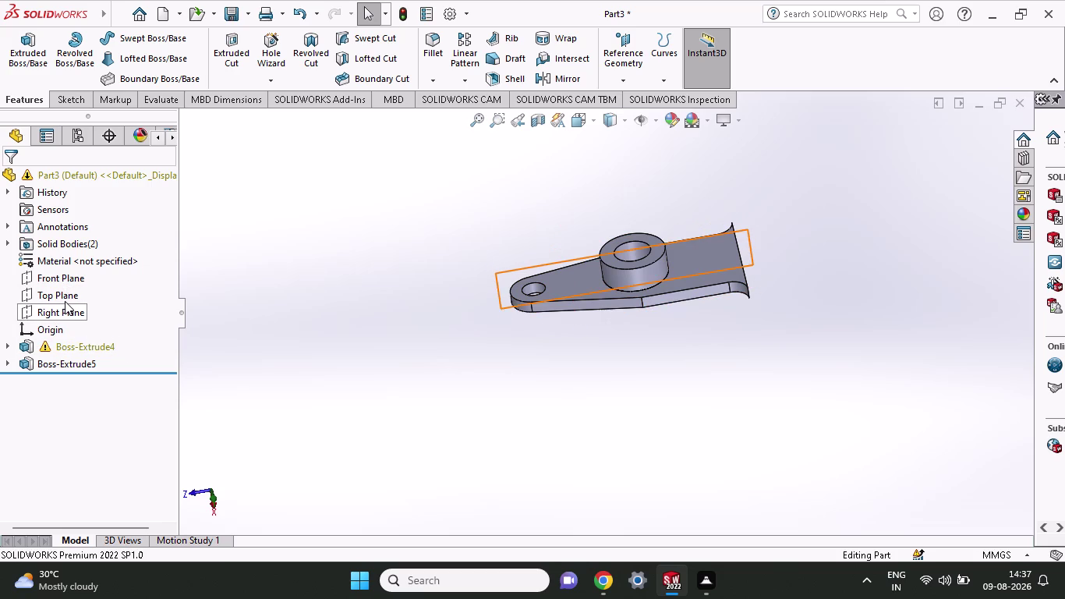
Orbit the bracket toward an edge-on view, then view the Top Plane face-on.
middle_drag(587, 383, 585, 372)
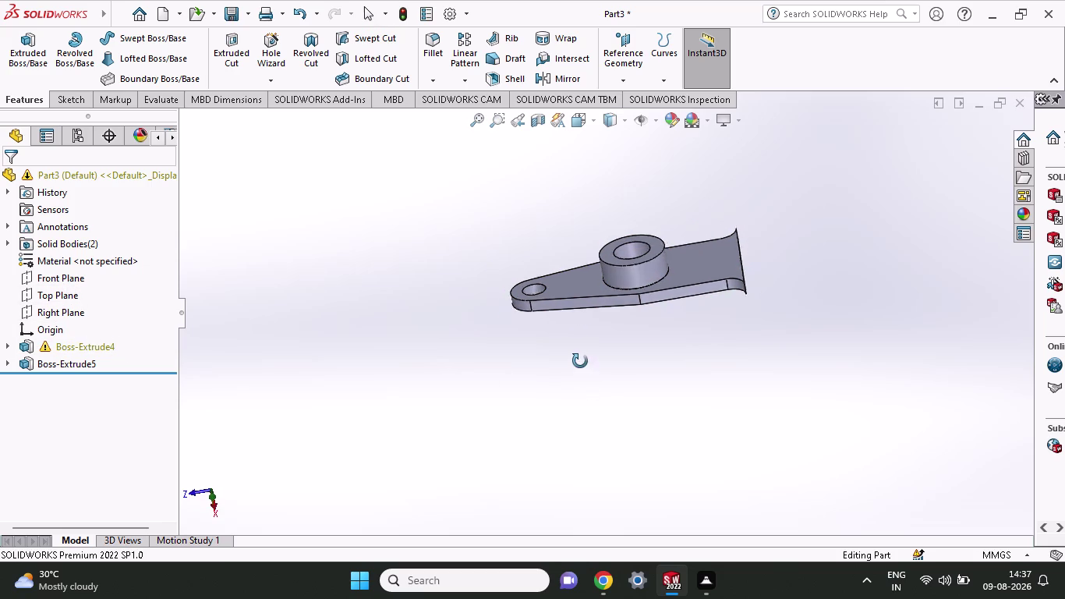
middle_drag(584, 372, 581, 315)
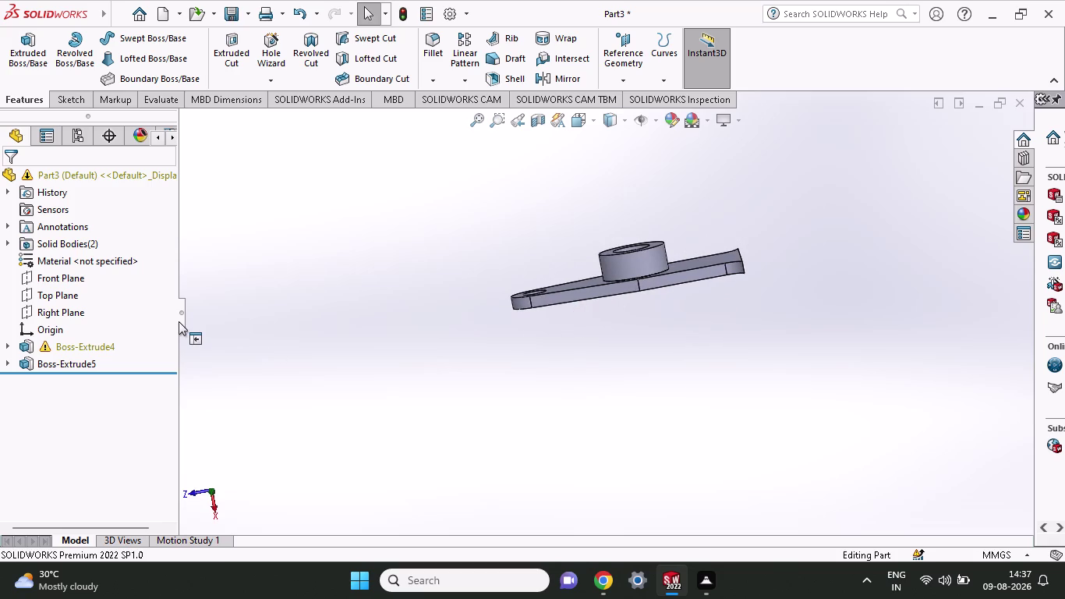
click(63, 293)
click(82, 266)
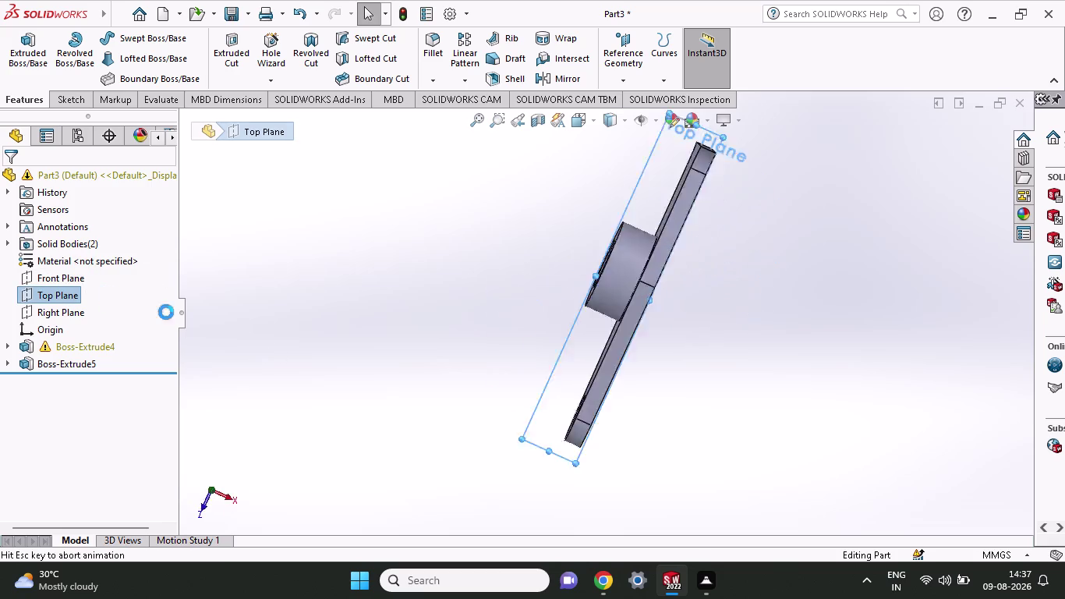
scroll(up, 3)
scroll(down, 3)
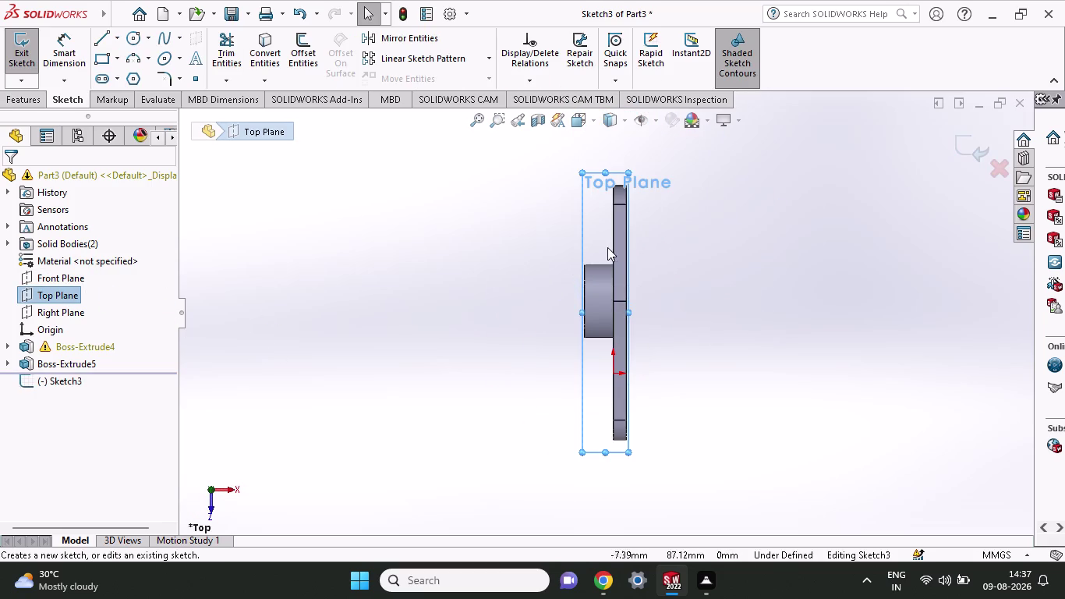
scroll(down, 3)
scroll(up, 3)
scroll(down, 3)
scroll(down, 3)
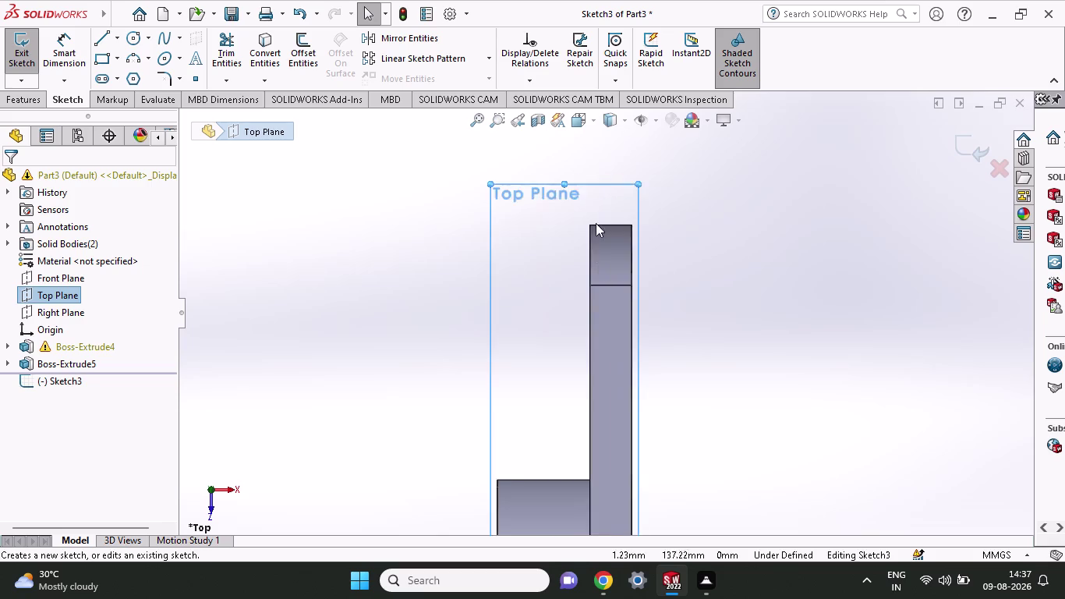
scroll(up, 3)
scroll(up, 3)
scroll(down, 3)
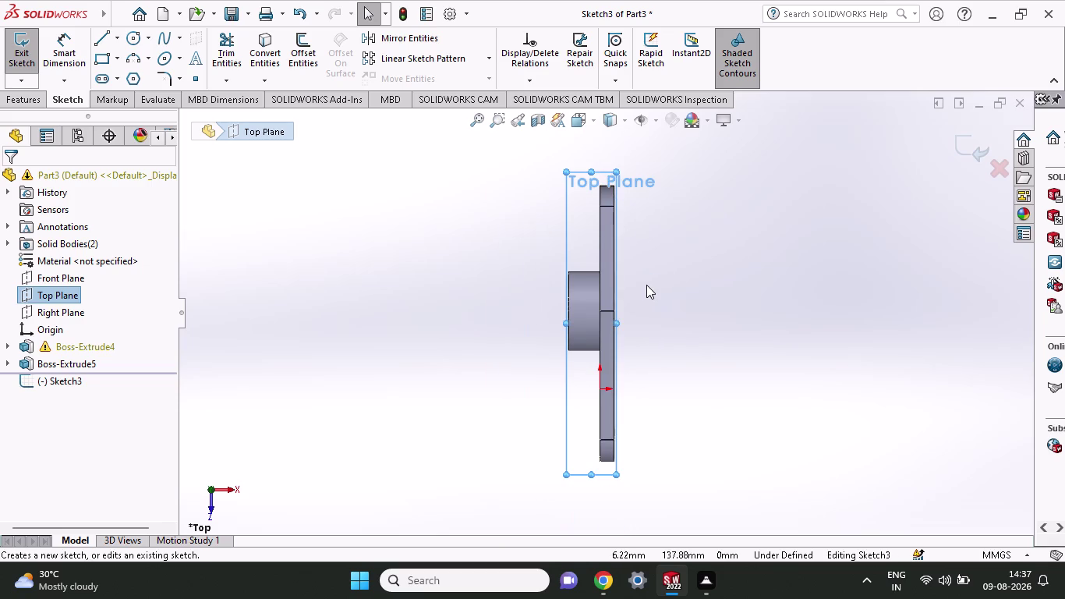
middle_click(543, 256)
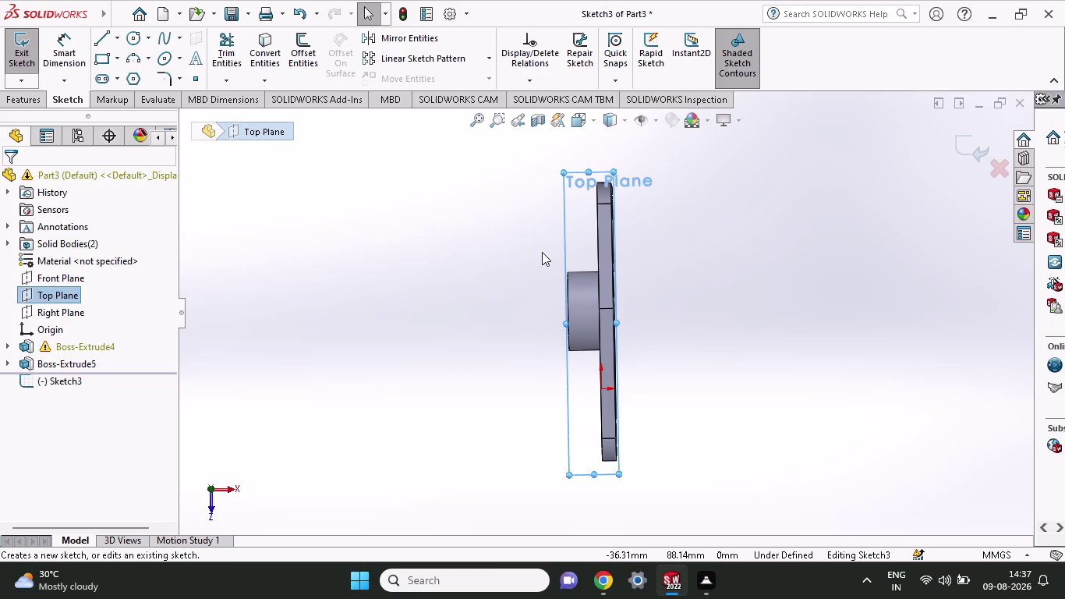
click(70, 295)
click(84, 281)
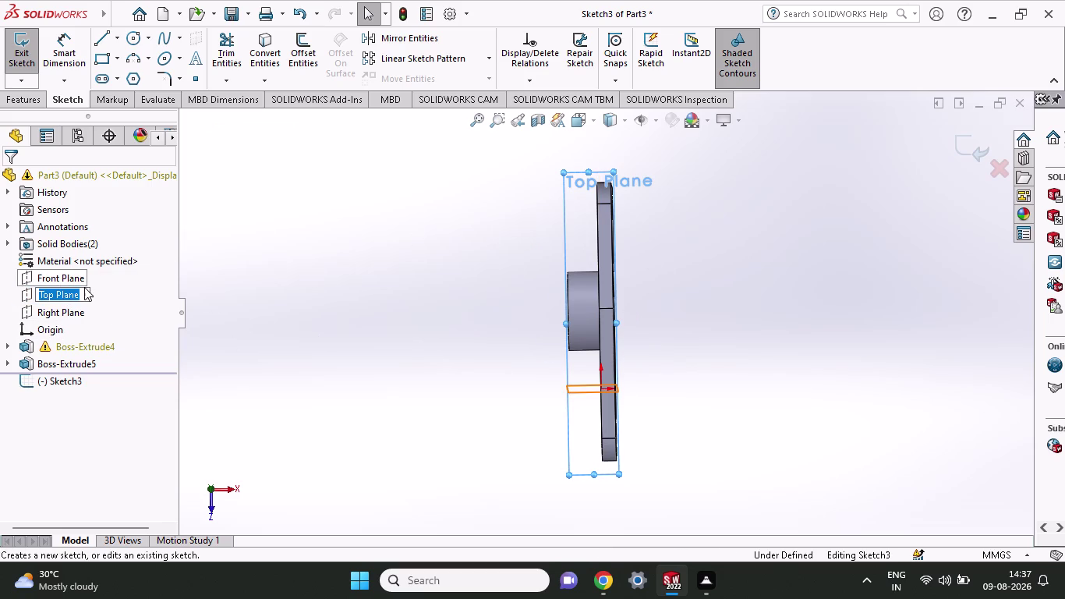
click(249, 282)
click(66, 296)
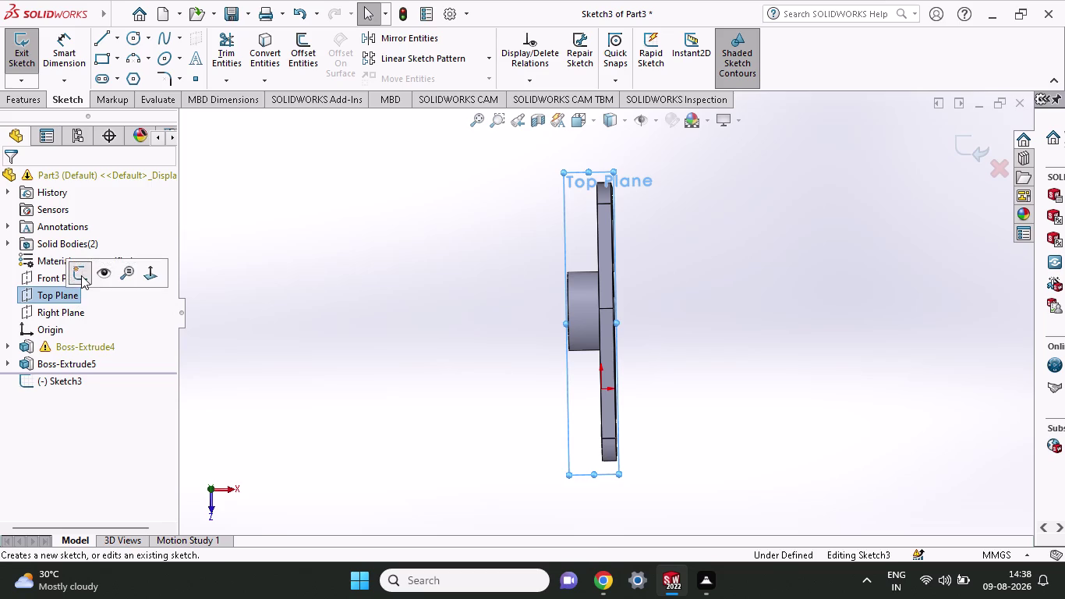
click(81, 275)
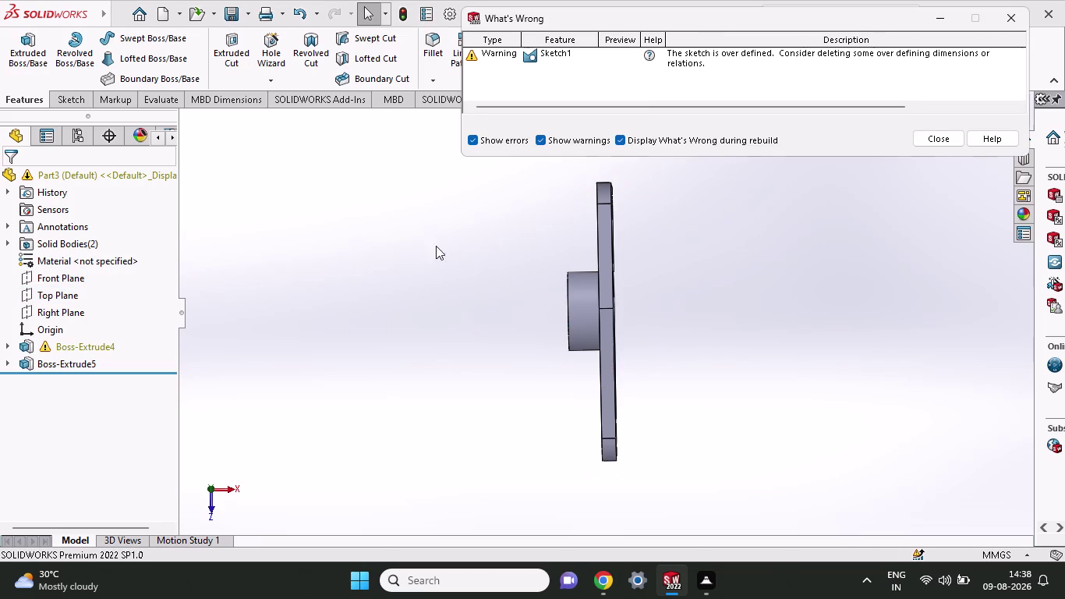
click(955, 136)
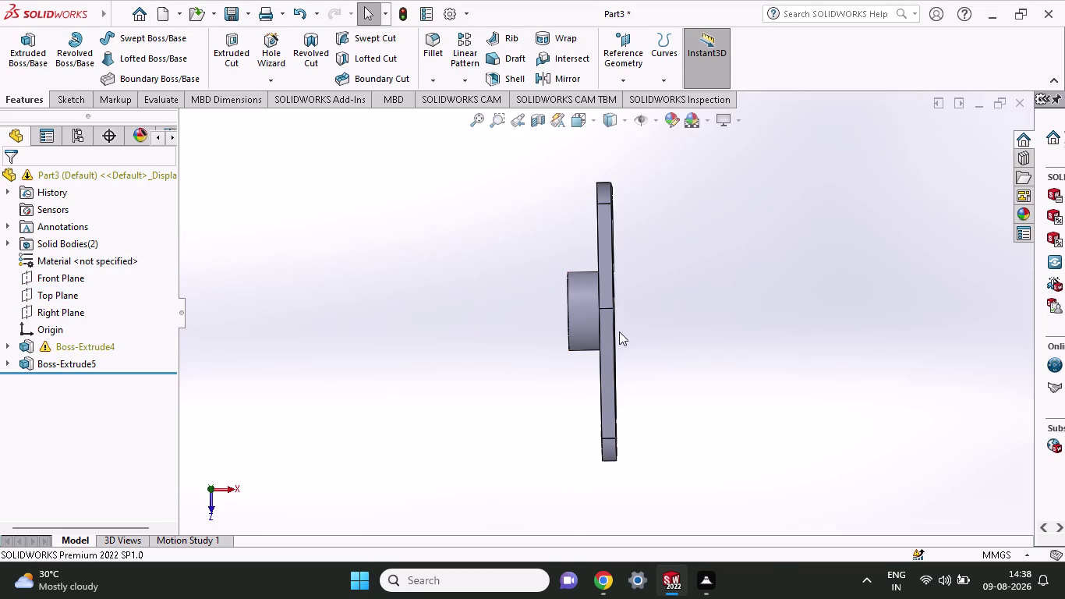
click(57, 290)
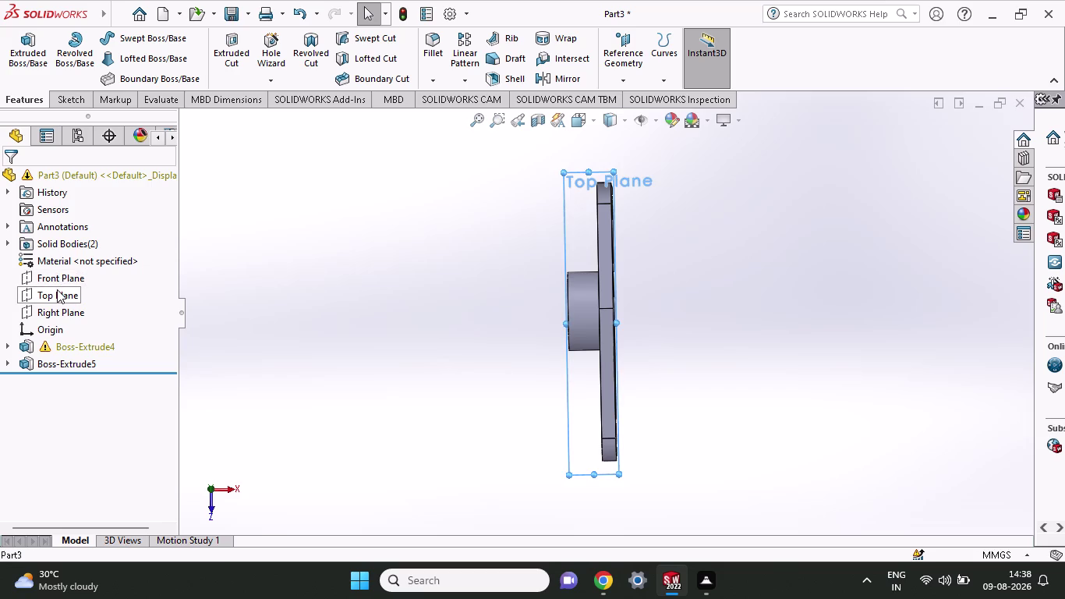
click(68, 272)
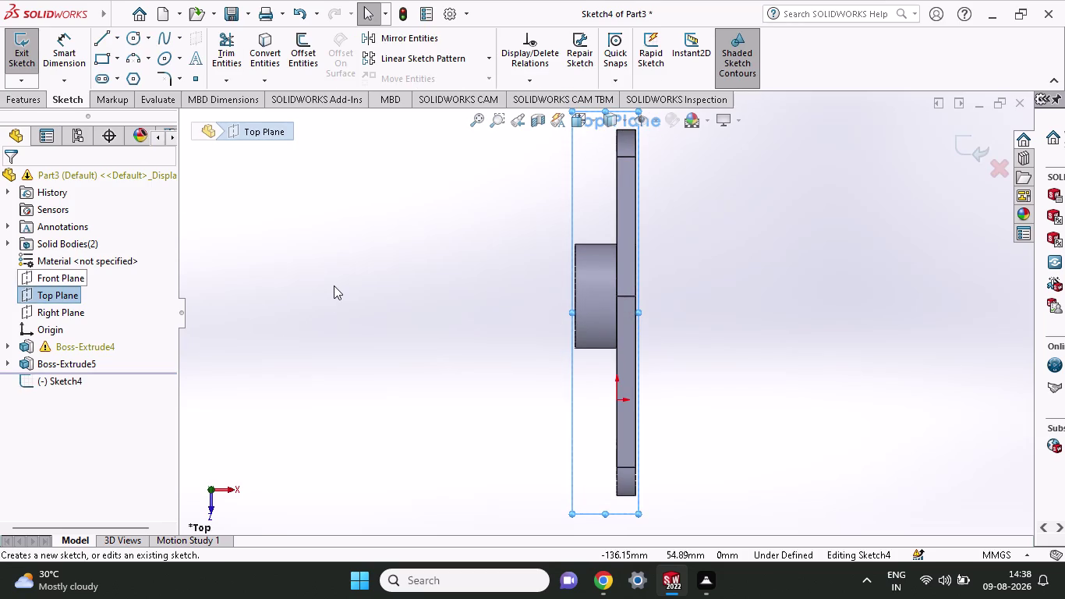
Pick the Line tool, zoom to the plate's top end, and start a line at its corner.
scroll(up, 3)
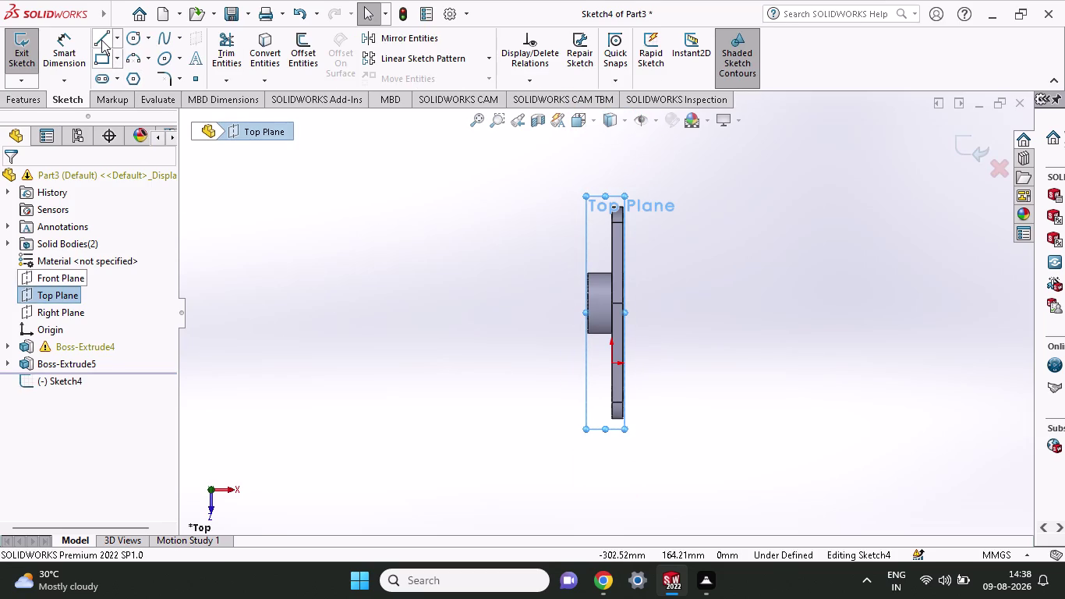
click(102, 40)
scroll(down, 3)
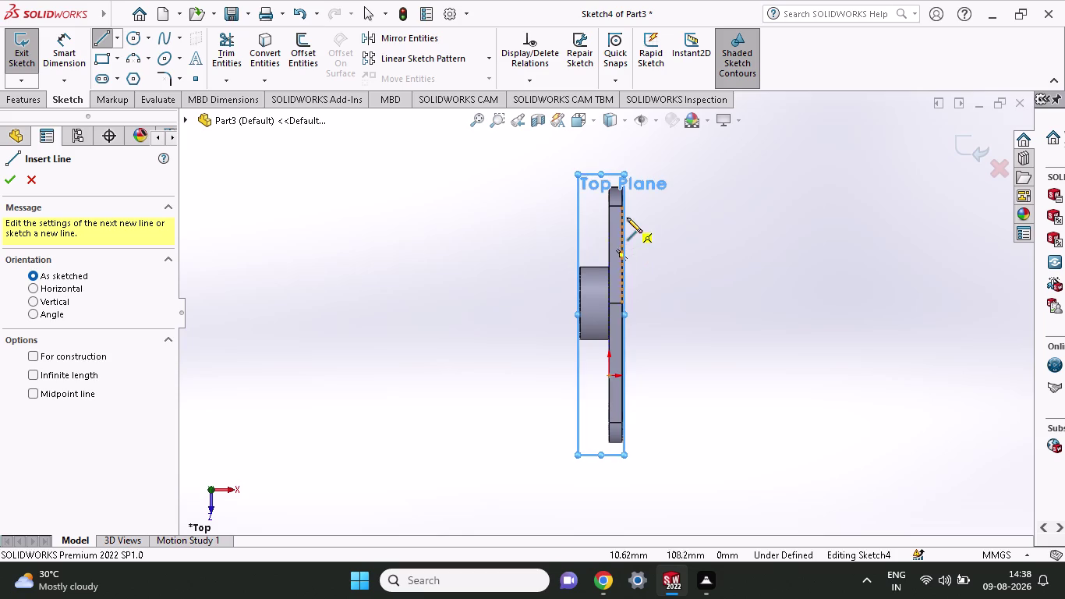
scroll(down, 3)
scroll(down, 3)
scroll(down, 3)
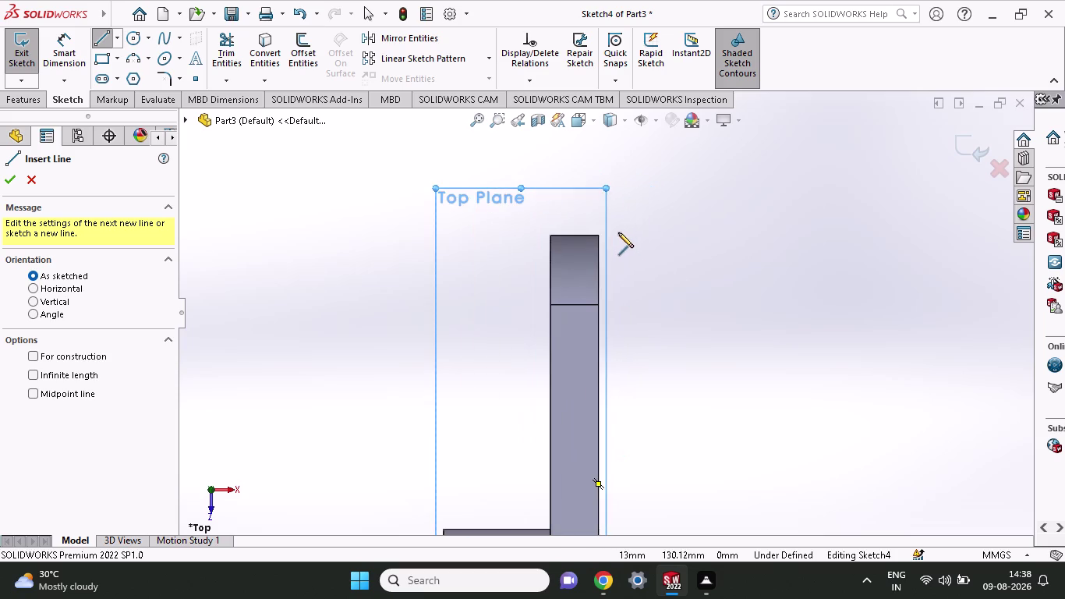
scroll(up, 3)
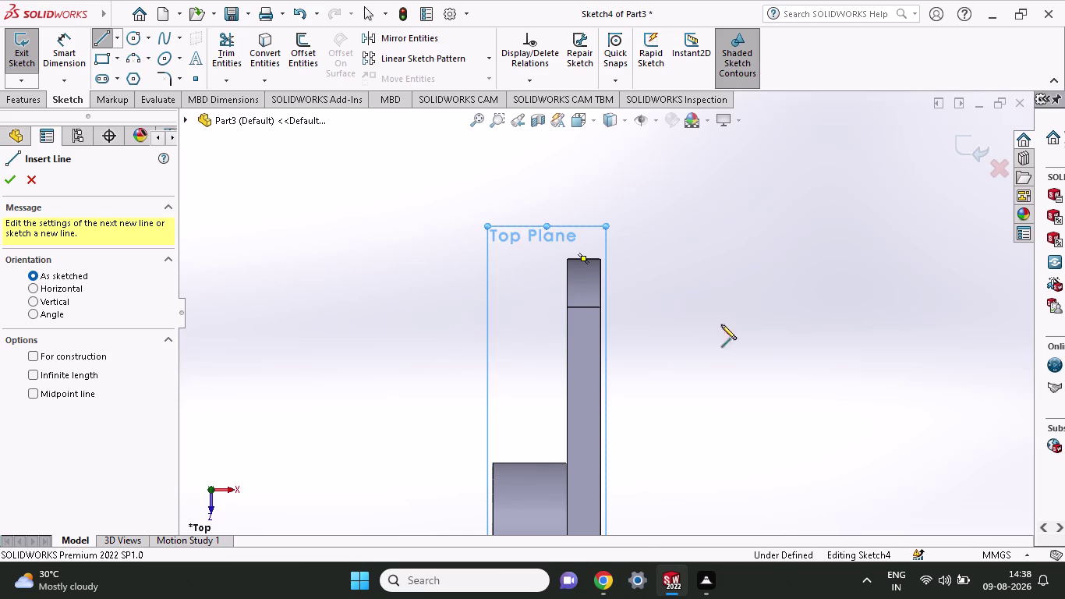
click(569, 257)
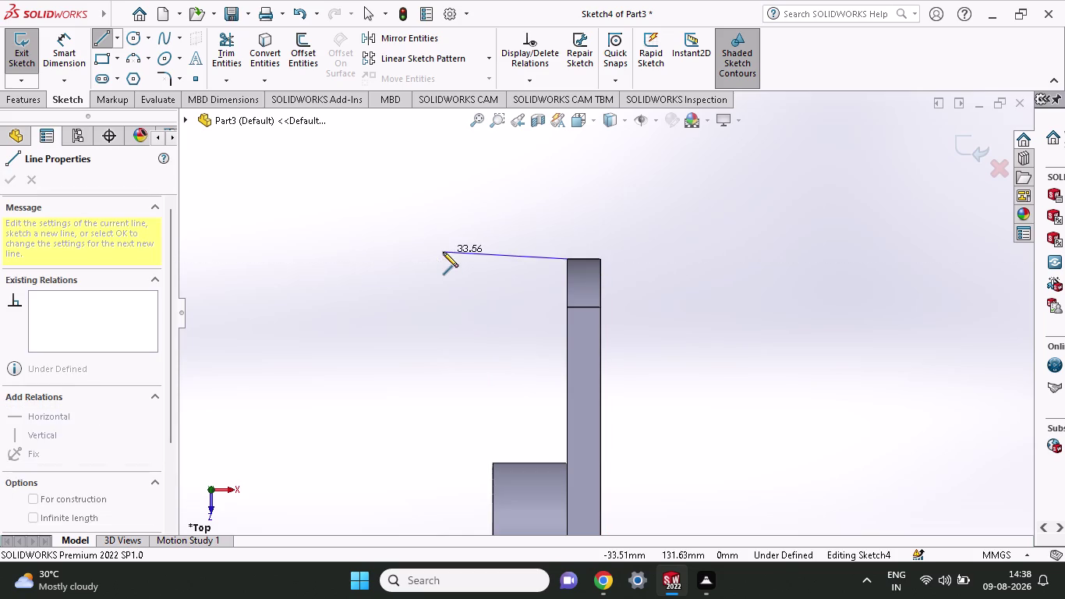
Draw the horizontal line left from the plate corner and place a length dimension above it.
click(437, 259)
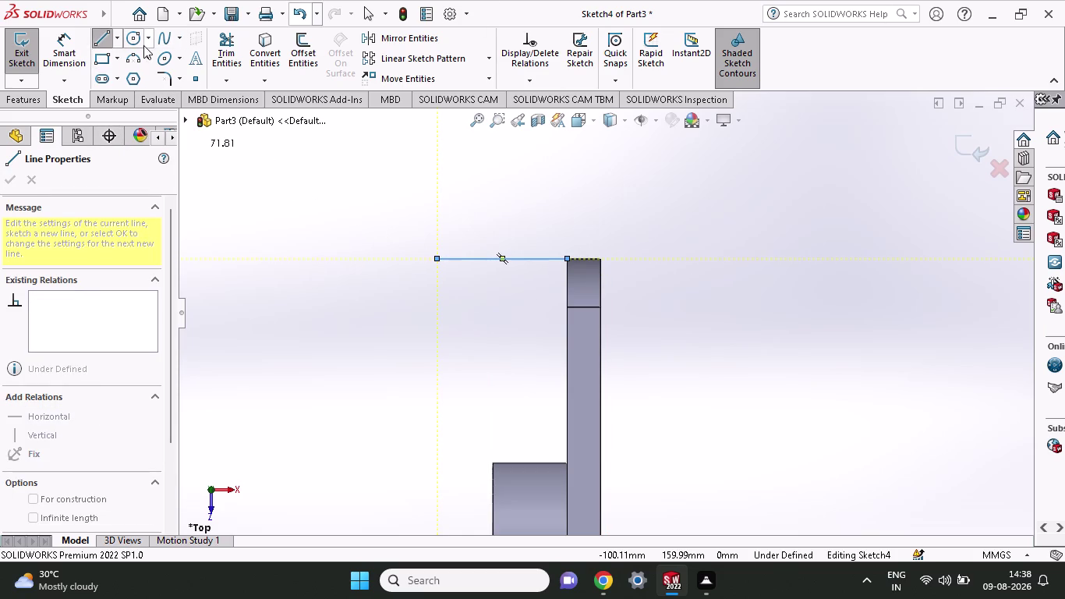
click(78, 40)
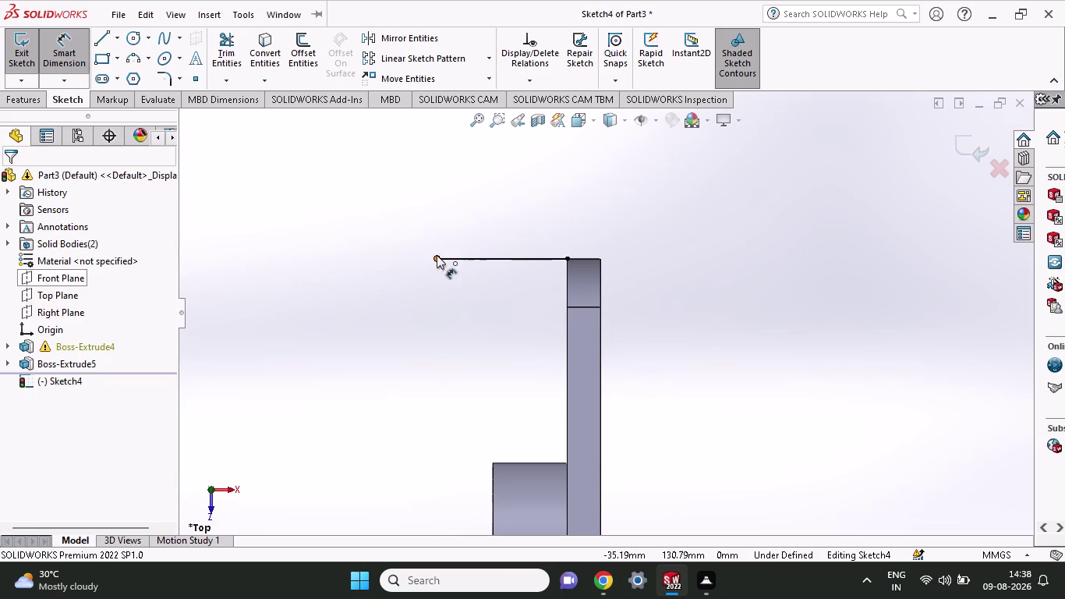
click(436, 255)
click(569, 257)
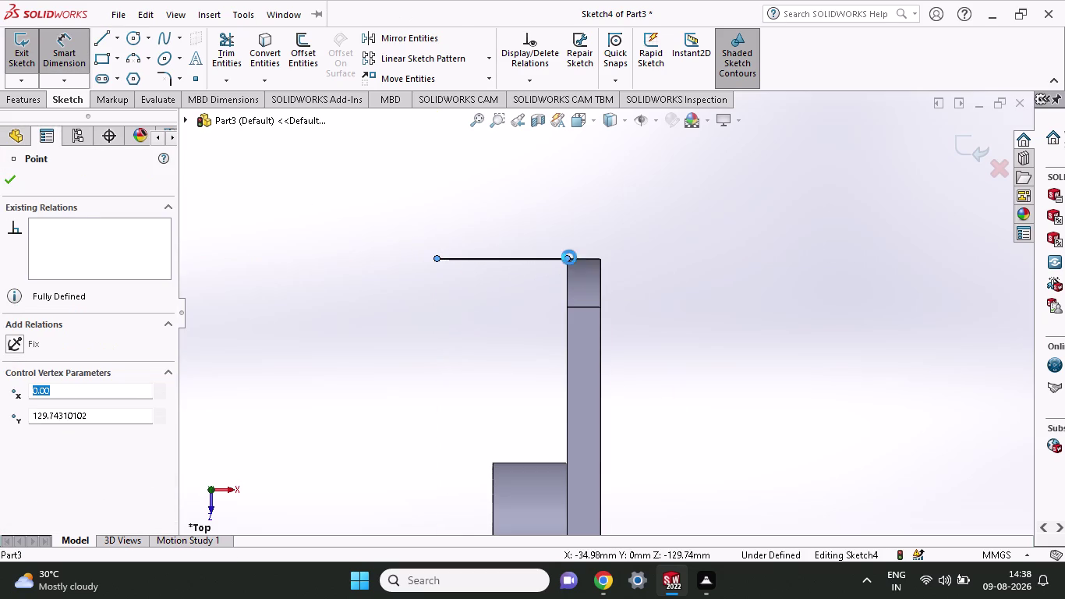
click(551, 188)
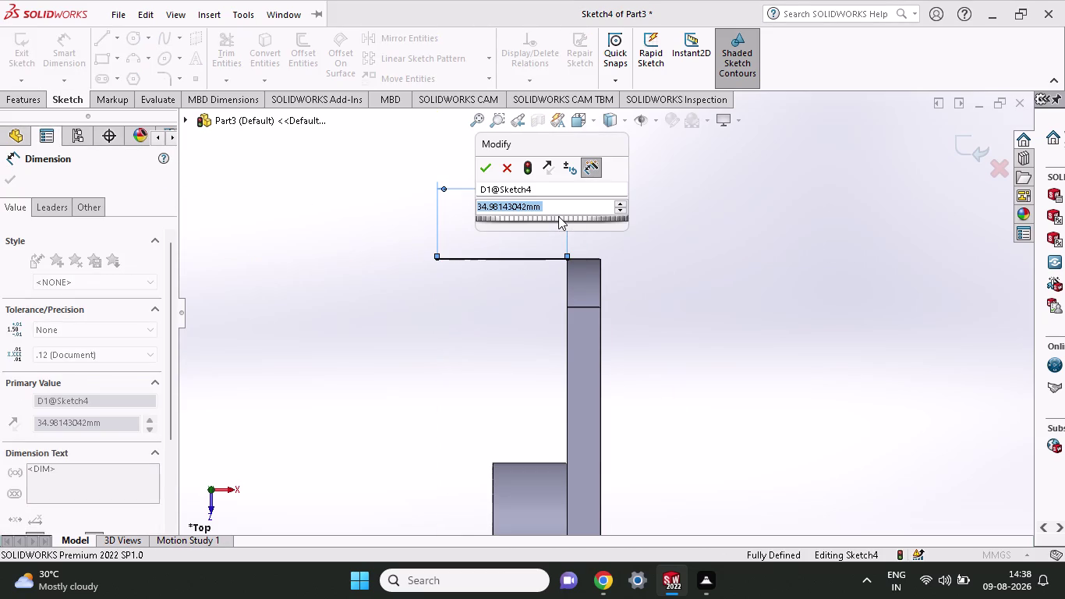
Enter the line length as 80-20 so it measures 60 mm.
key(8)
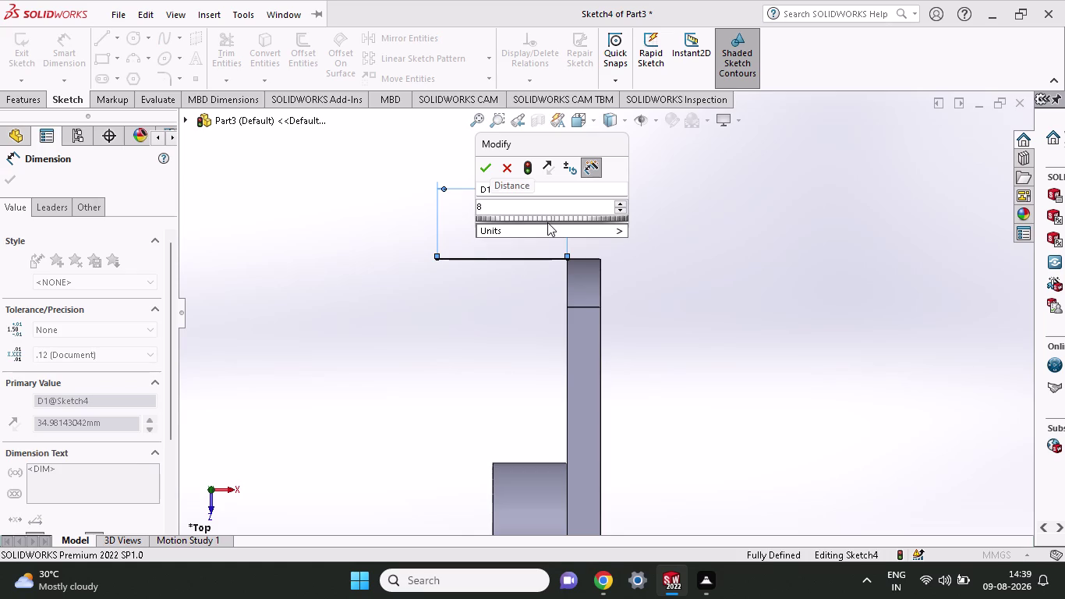
text(0-)
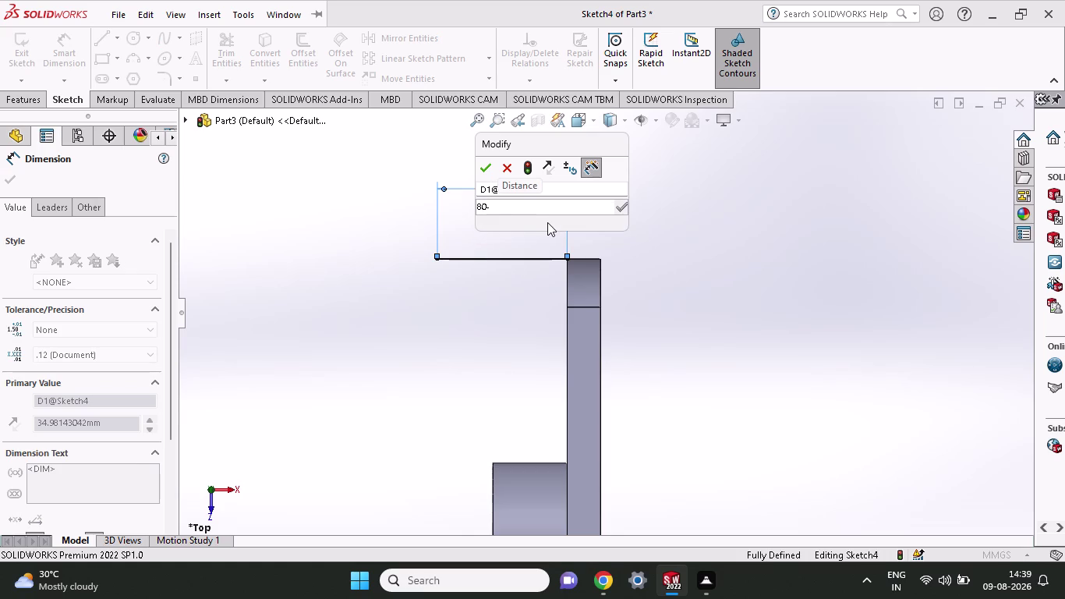
text(2)
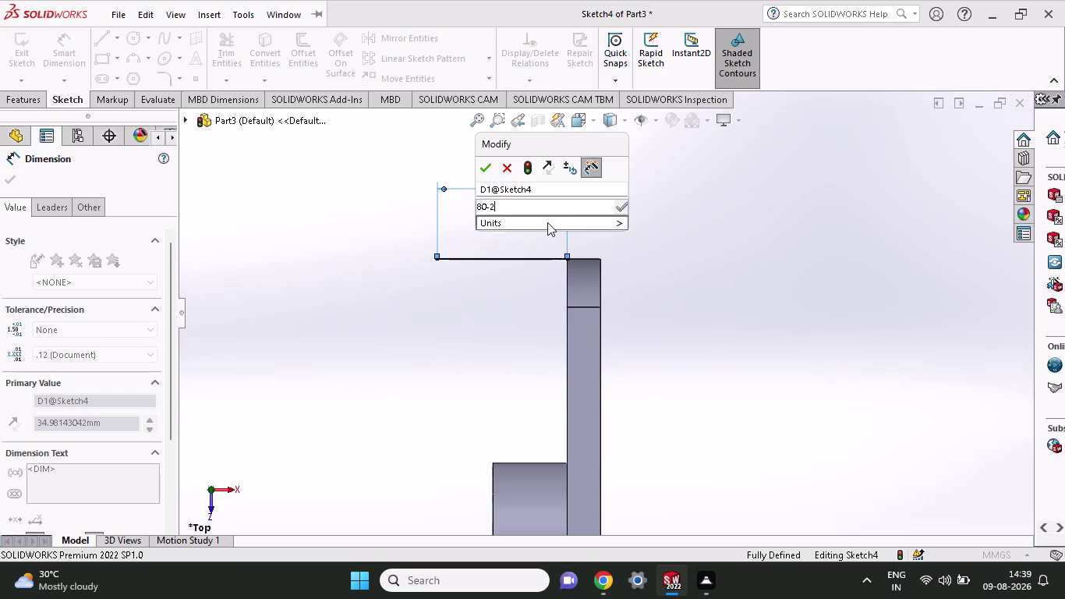
text(0)
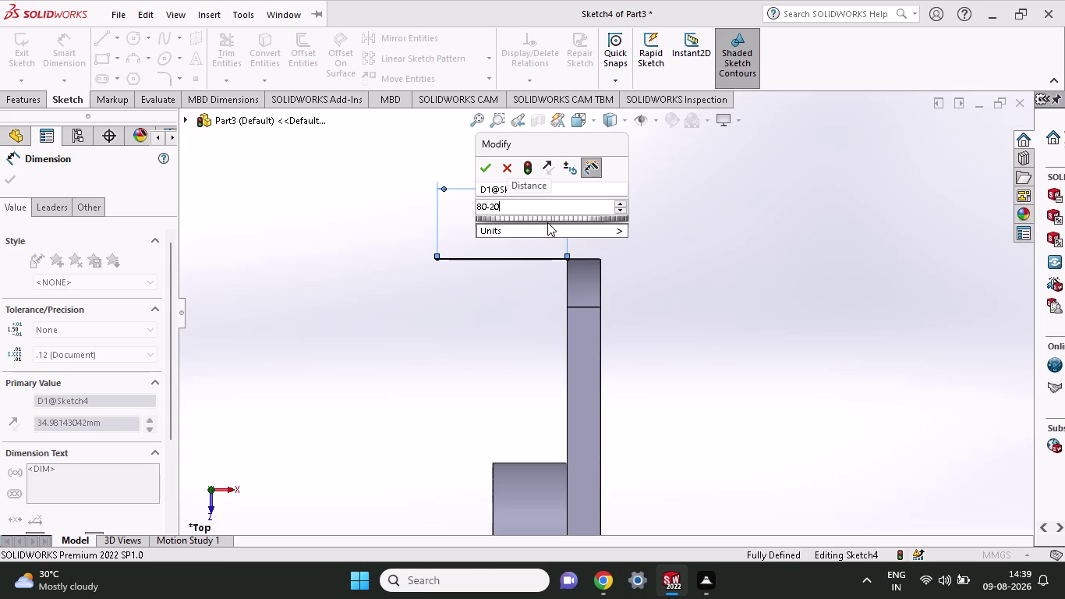
click(486, 167)
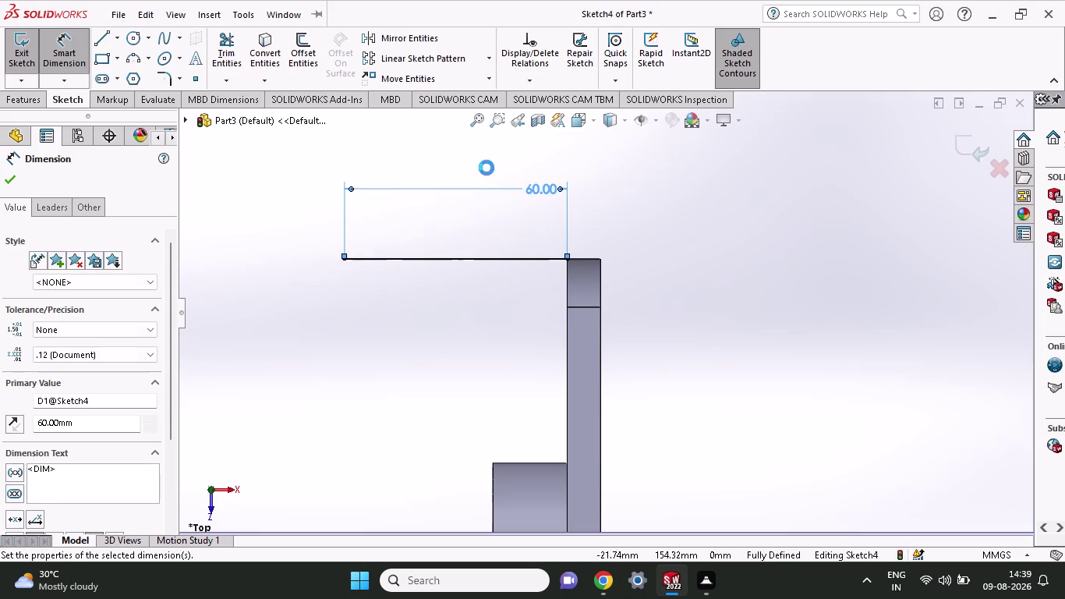
click(138, 57)
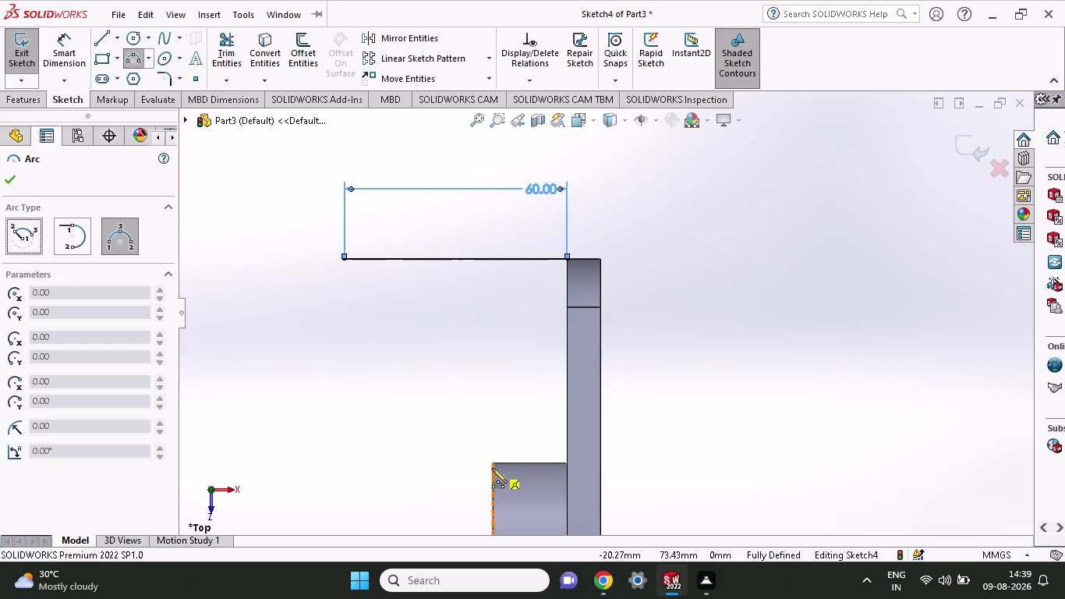
Draw a three-point arc from the lower block's corner to the 60 mm line, radius 94.
click(492, 463)
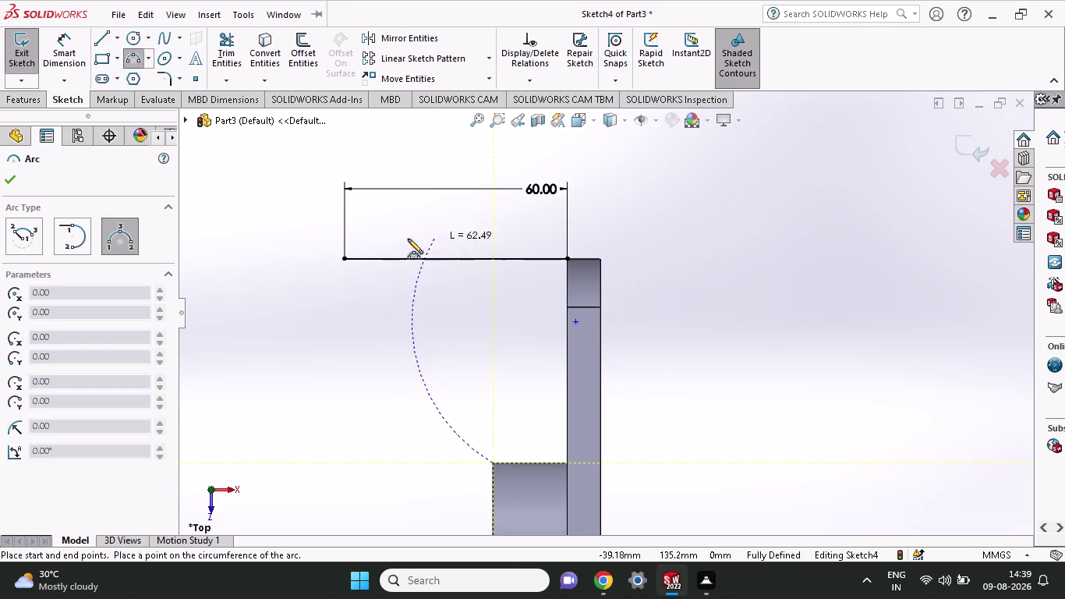
click(341, 260)
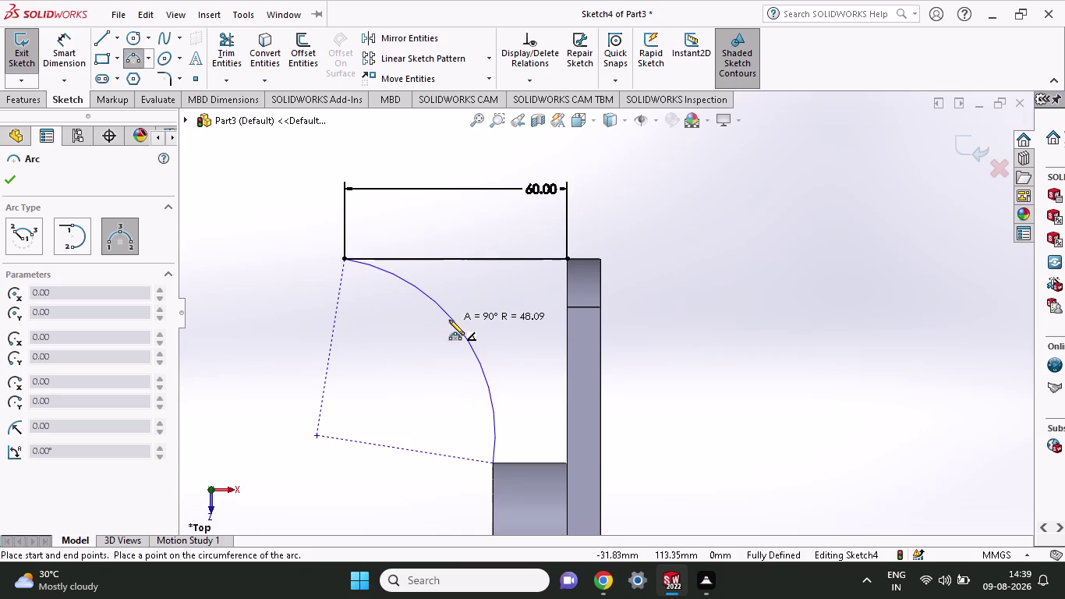
click(449, 320)
scroll(down, 3)
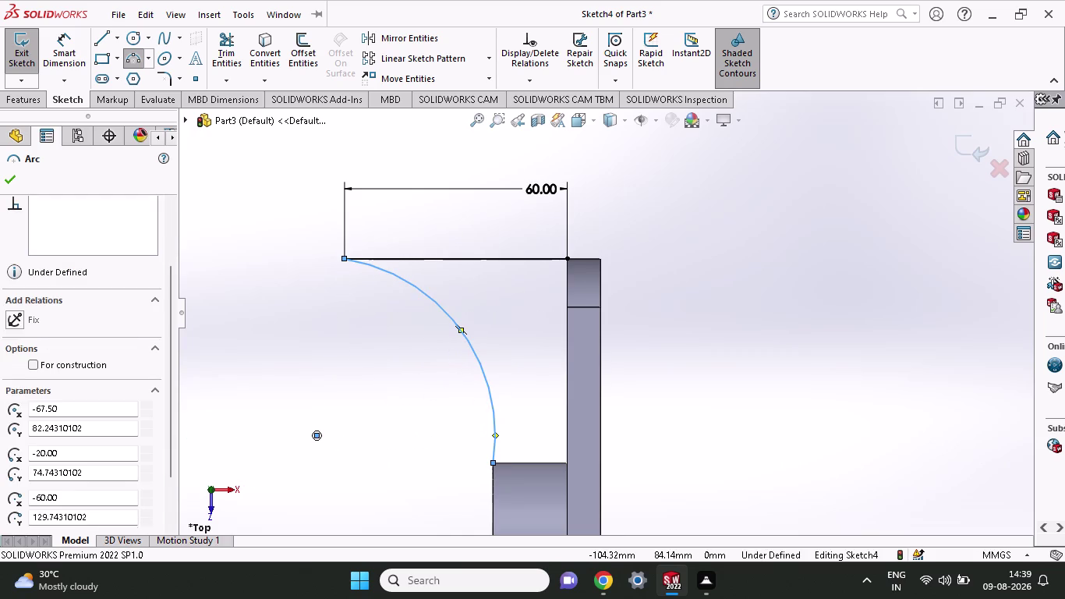
scroll(down, 3)
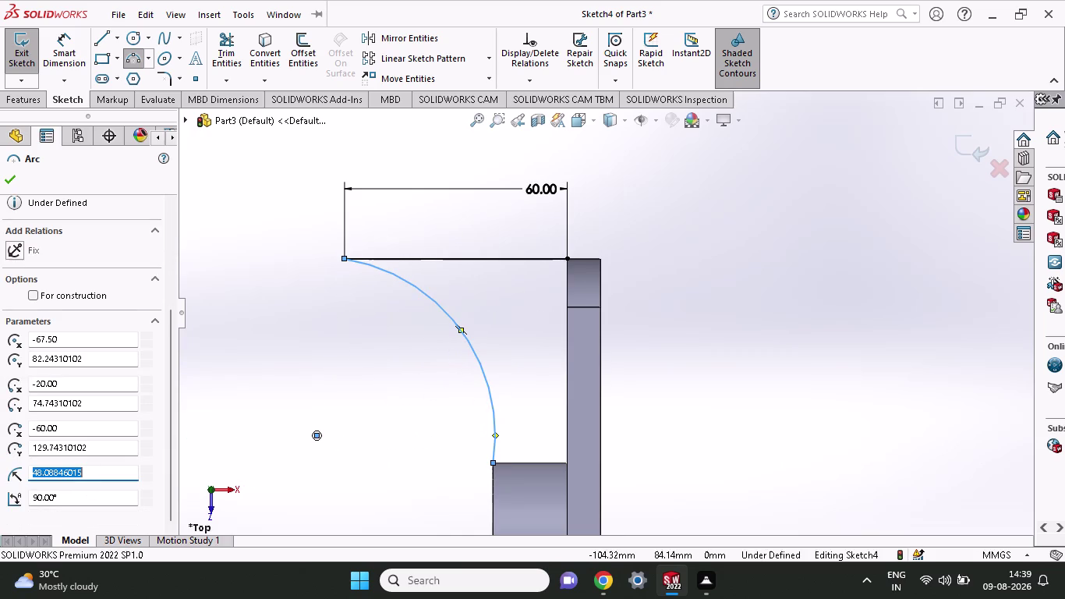
text(94)
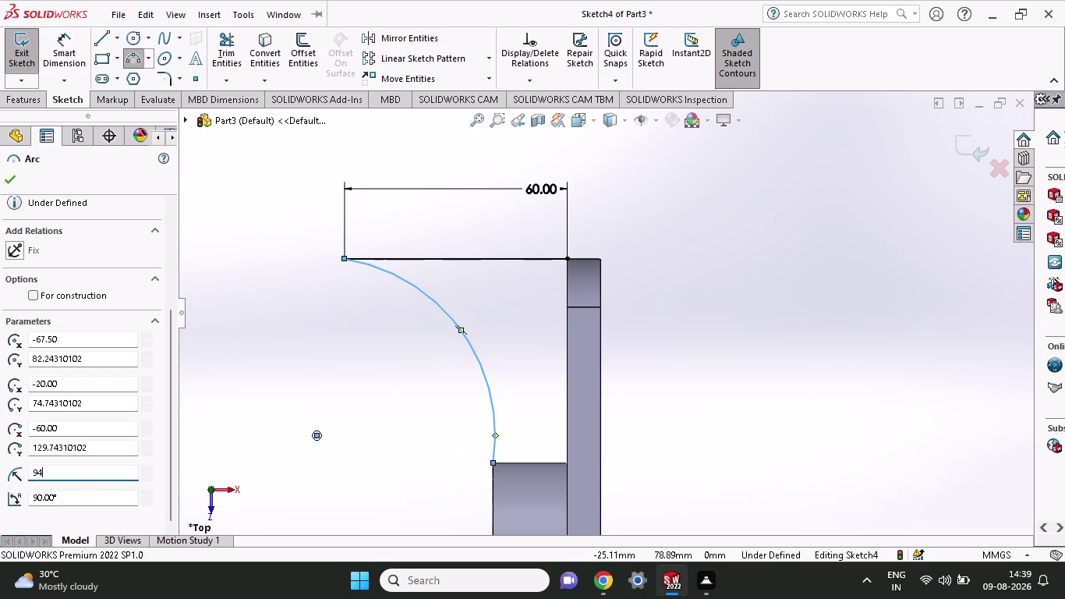
click(7, 186)
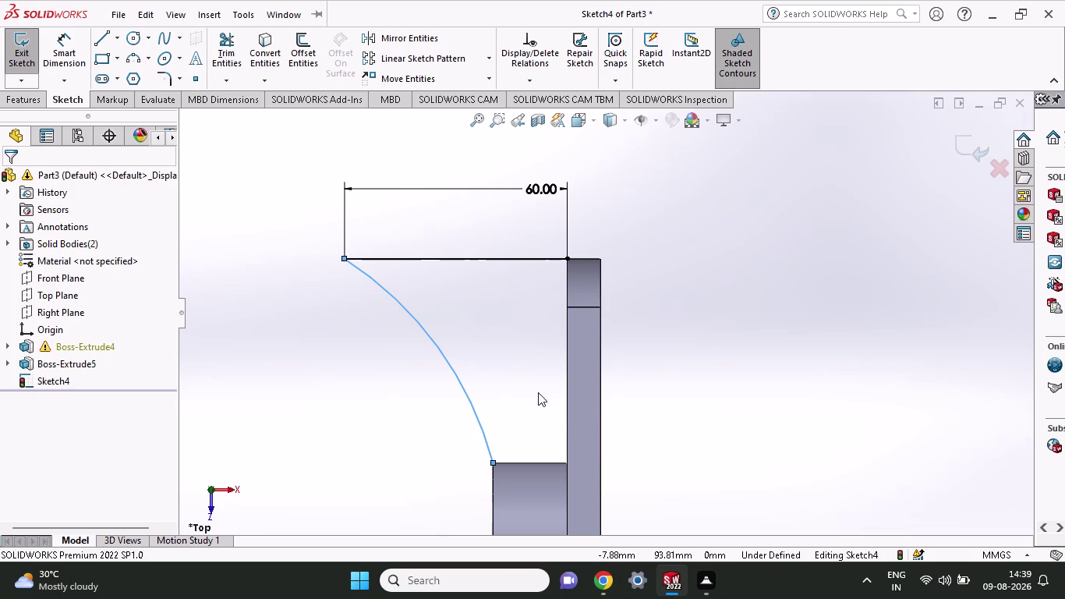
click(107, 37)
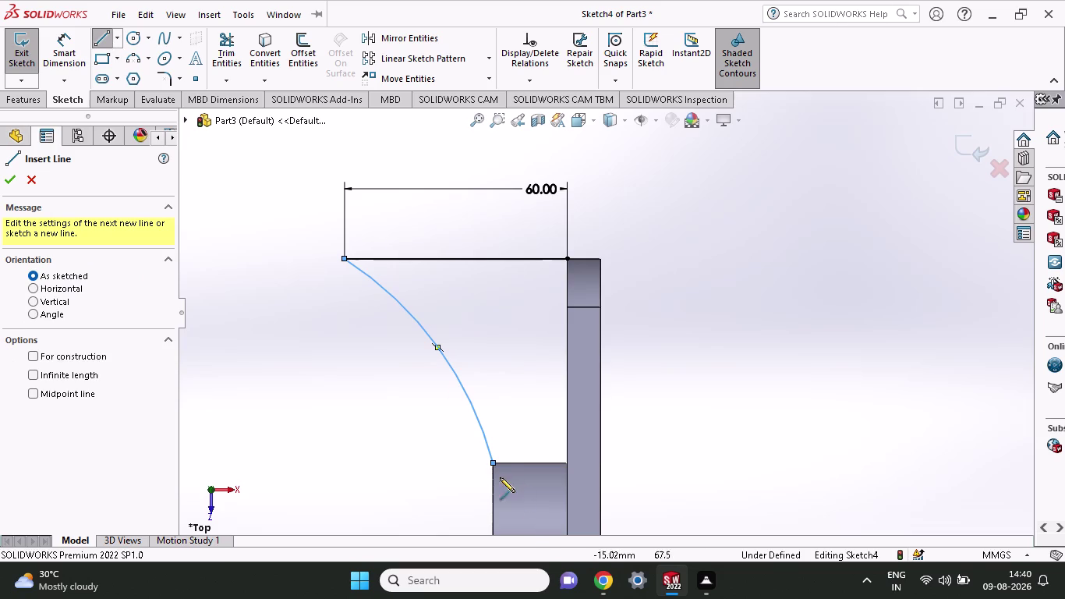
Draw lines from the arc's lower end to the side plate and up to the top corner.
click(493, 460)
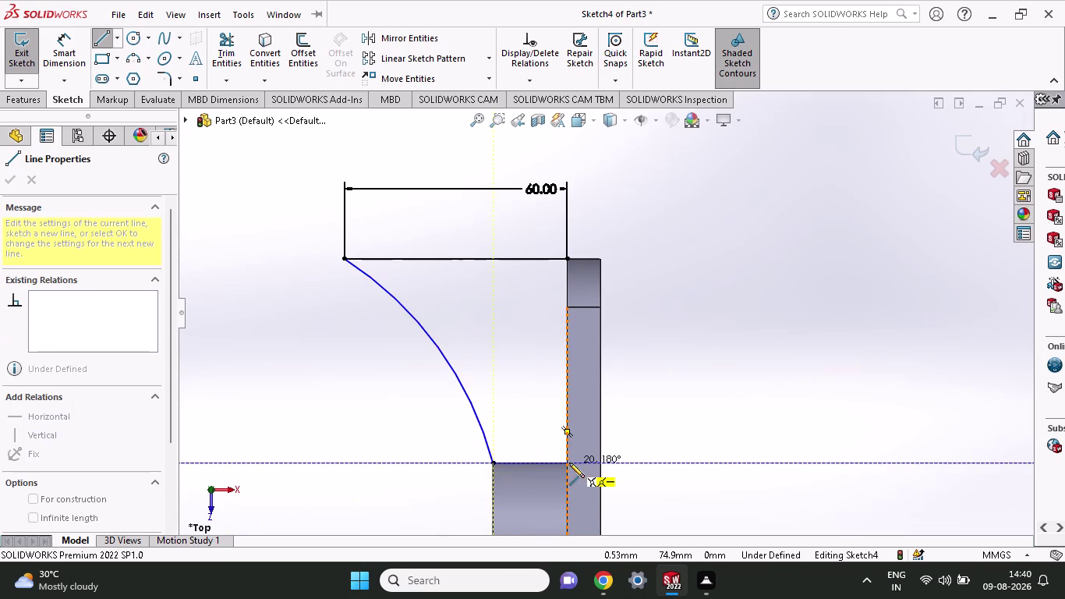
click(567, 462)
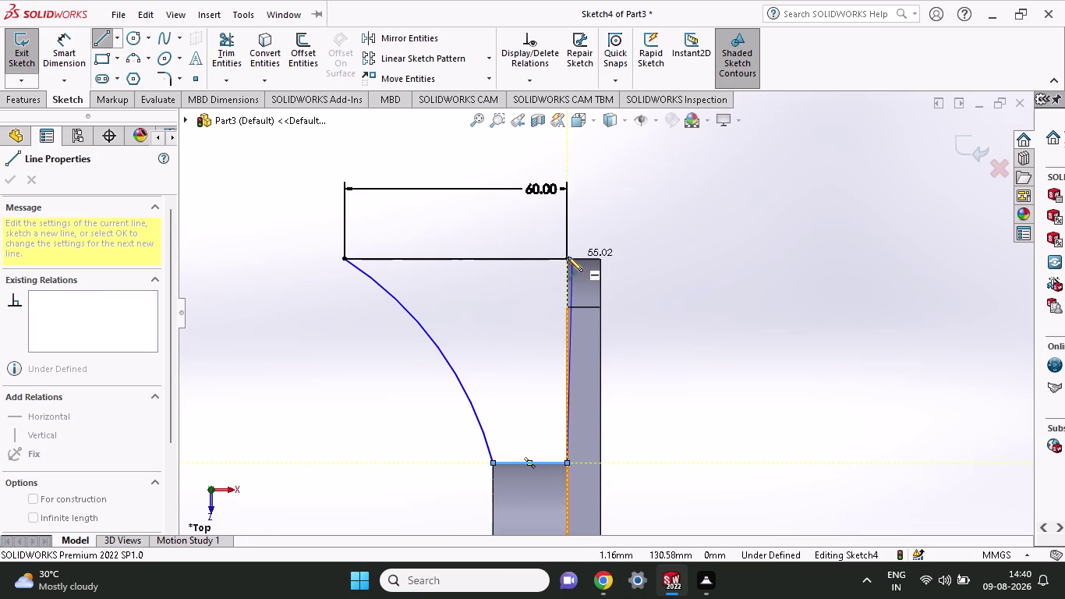
click(567, 258)
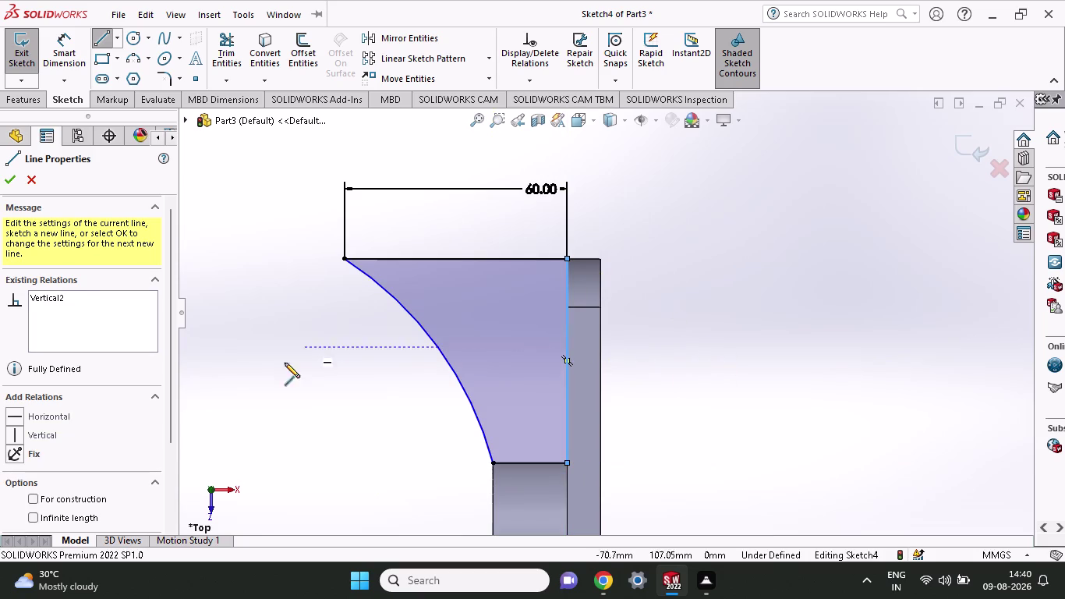
middle_drag(285, 392, 325, 387)
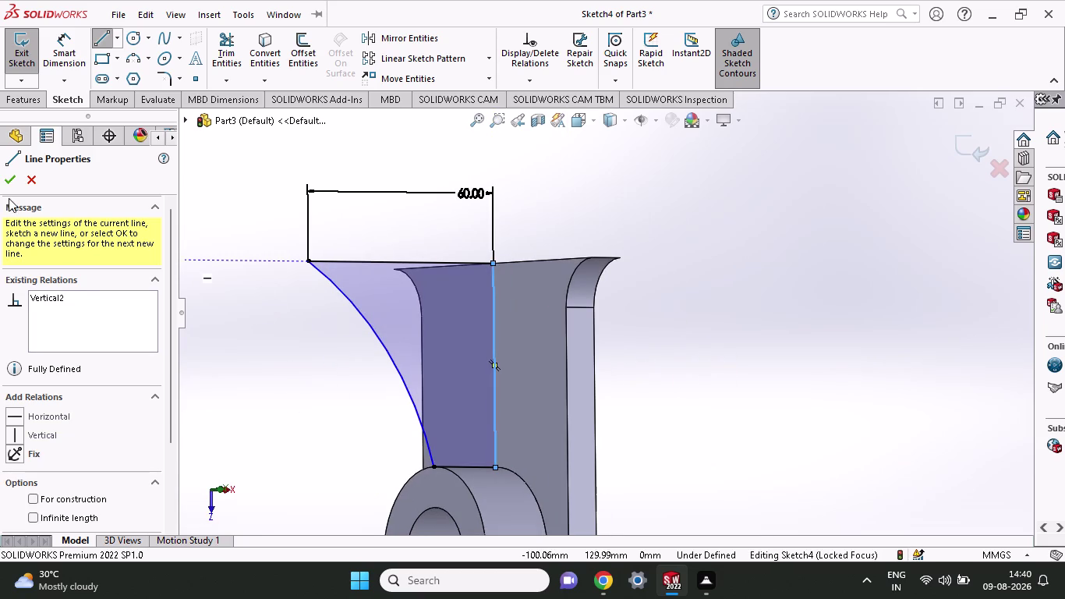
click(23, 100)
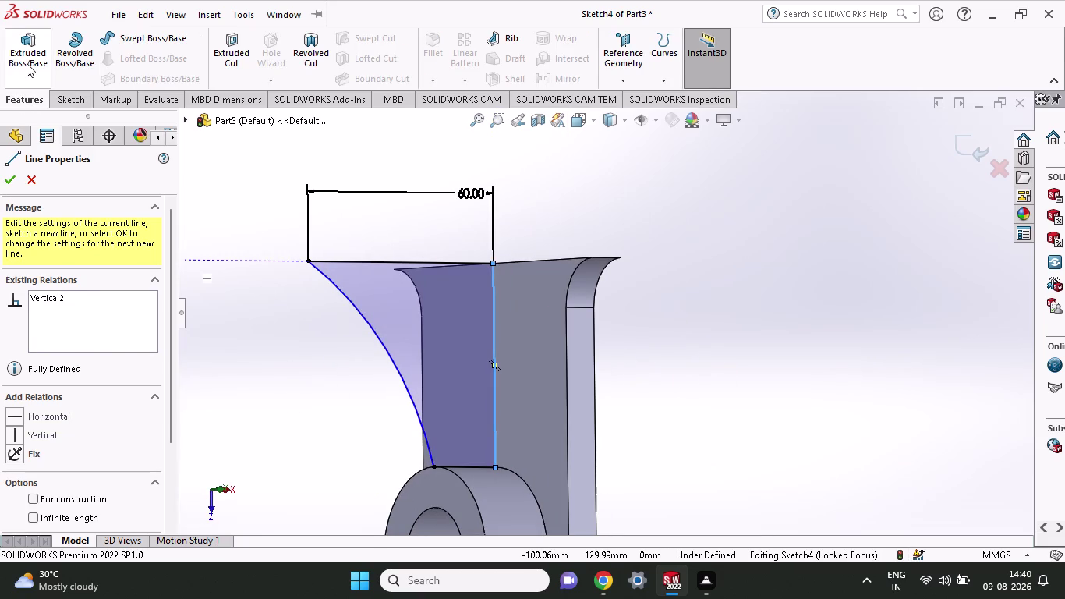
Extrude the rib profile 10 mm with a Mid Plane end condition, creating Boss-Extrude6.
click(27, 63)
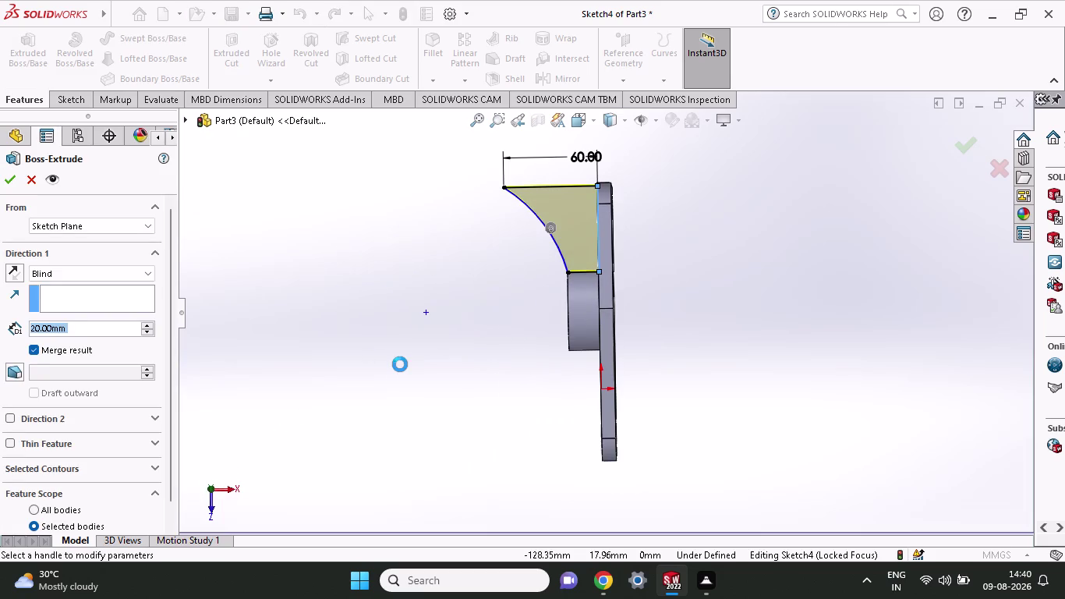
middle_drag(400, 364, 463, 374)
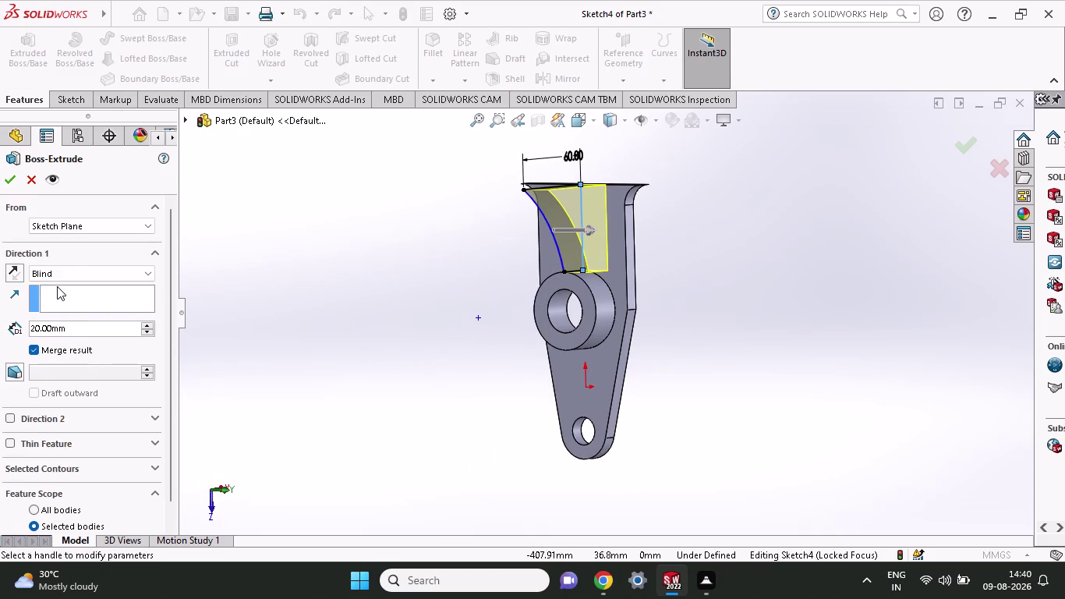
click(67, 268)
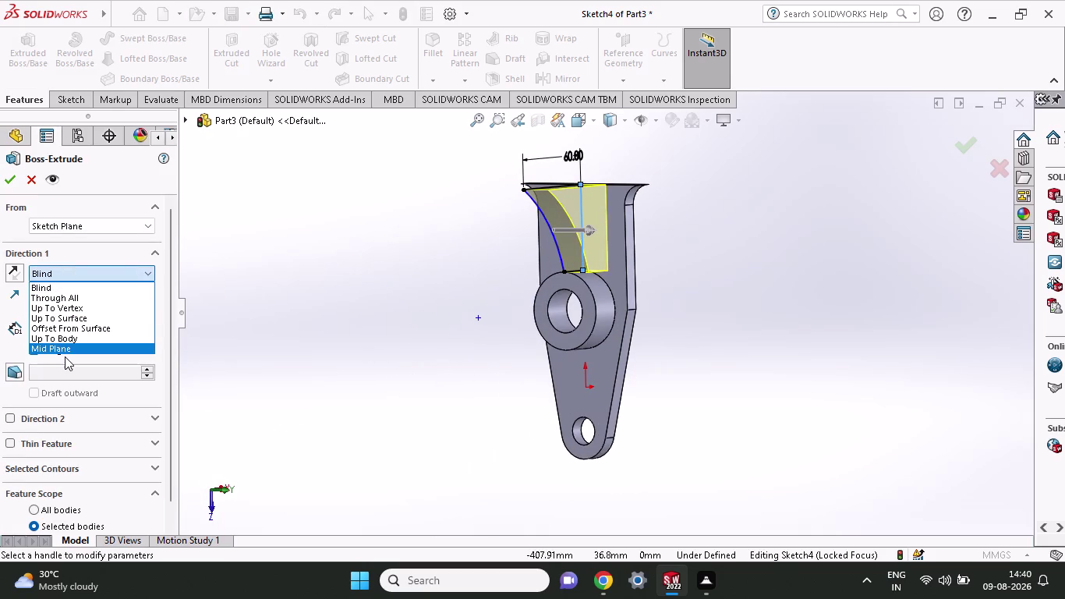
click(65, 353)
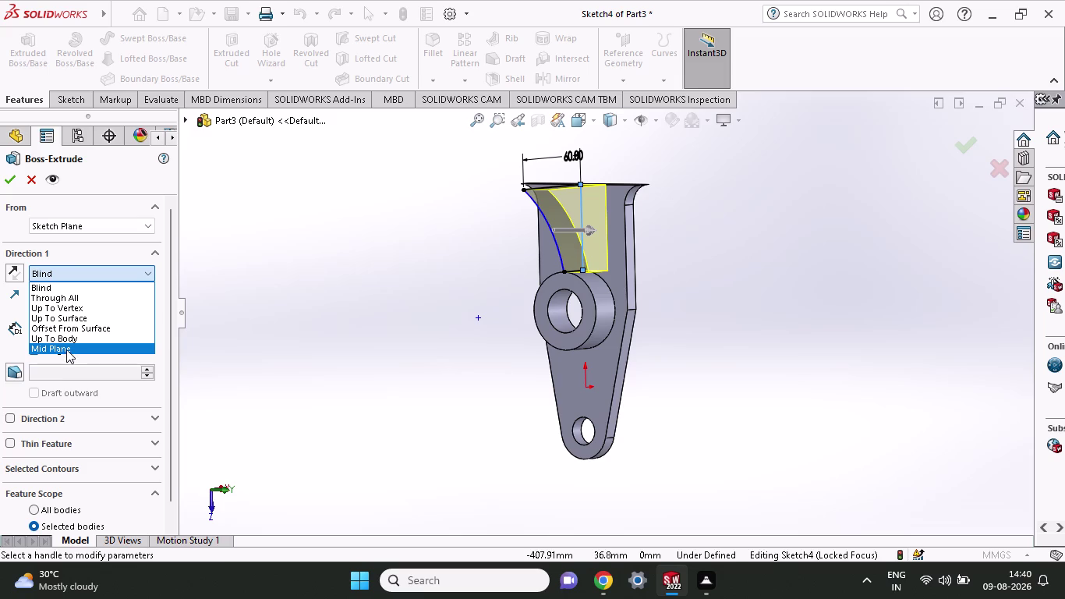
click(66, 347)
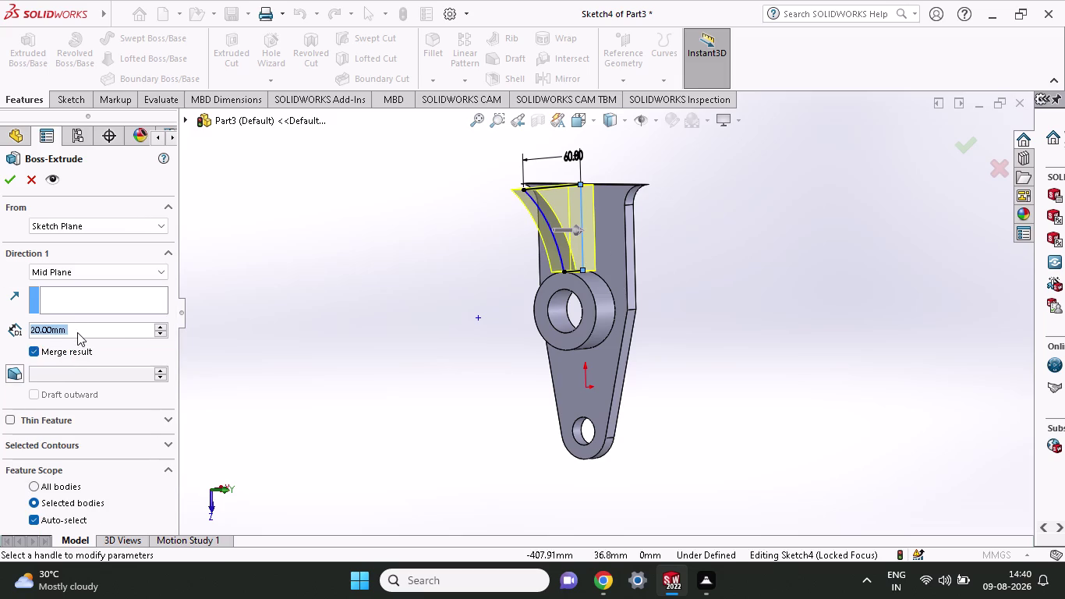
text(10)
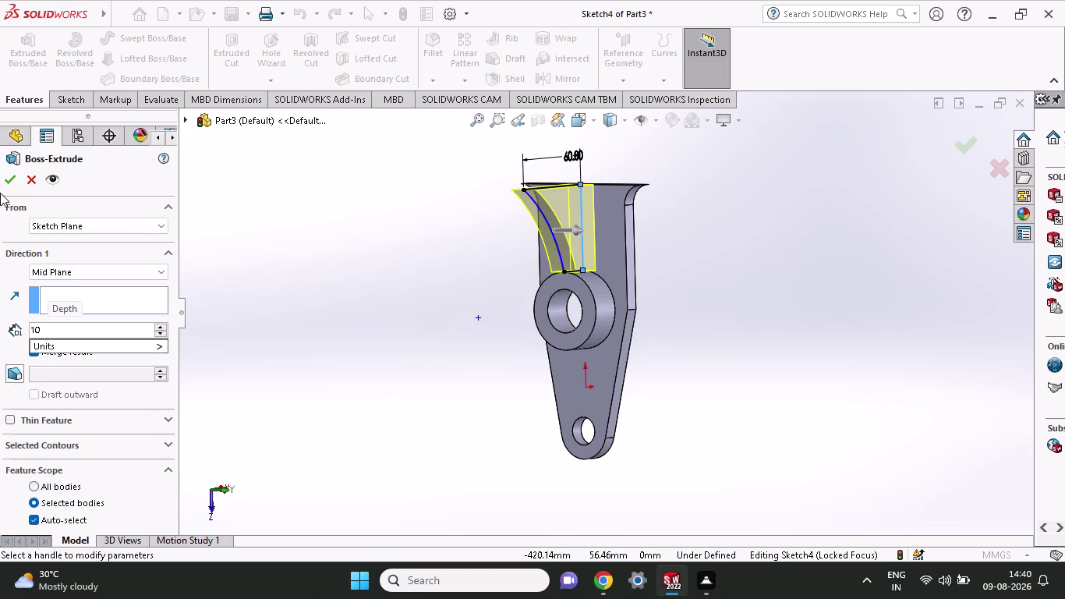
click(11, 180)
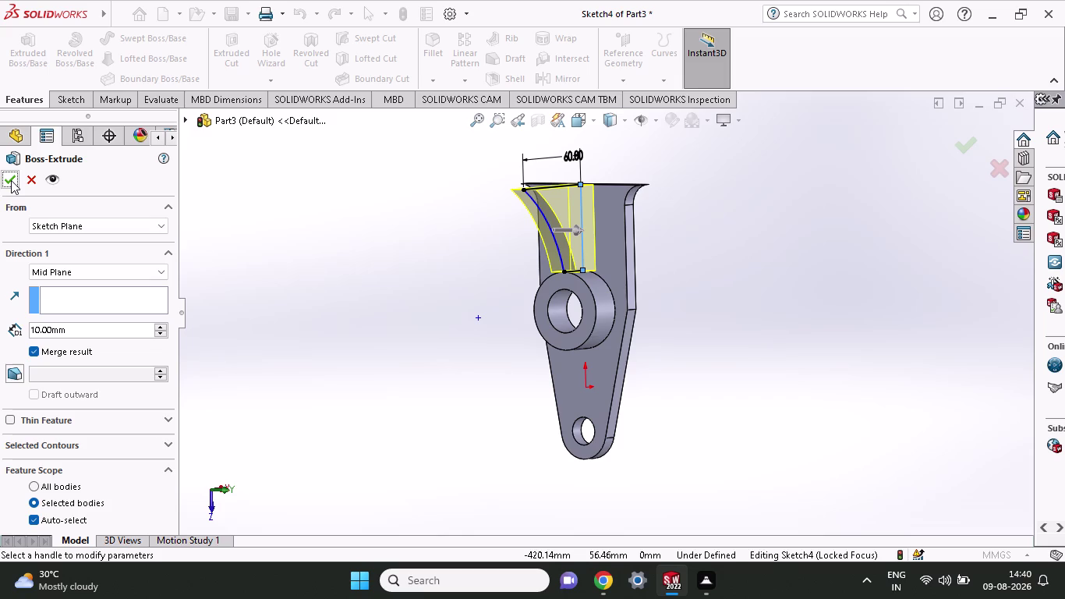
click(11, 180)
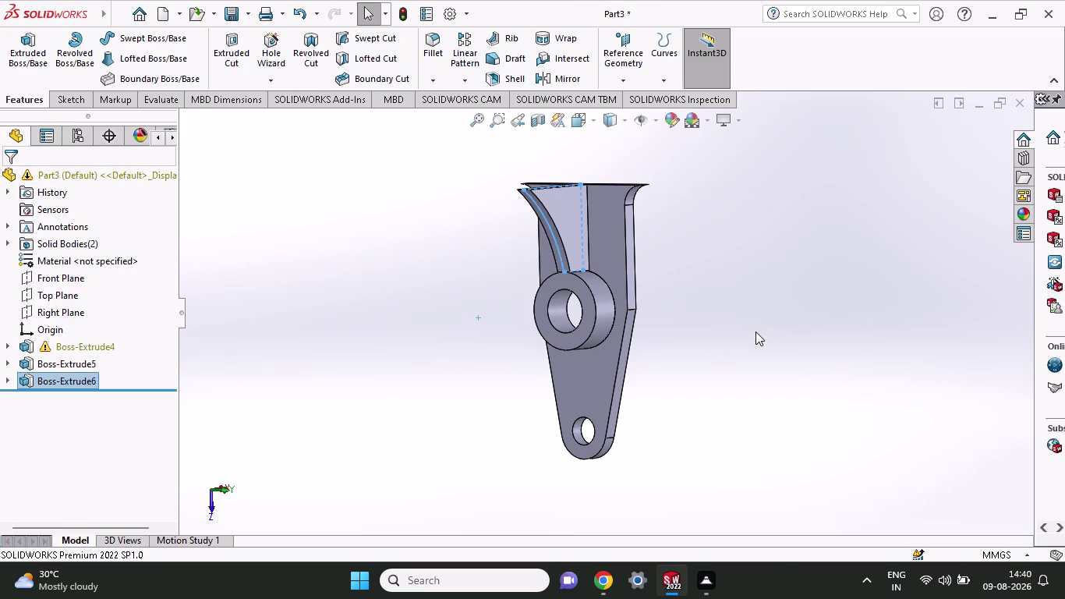
Orbit to the side plate, back out of its original sketch, and start Sketch5 on its face.
middle_drag(749, 331, 694, 338)
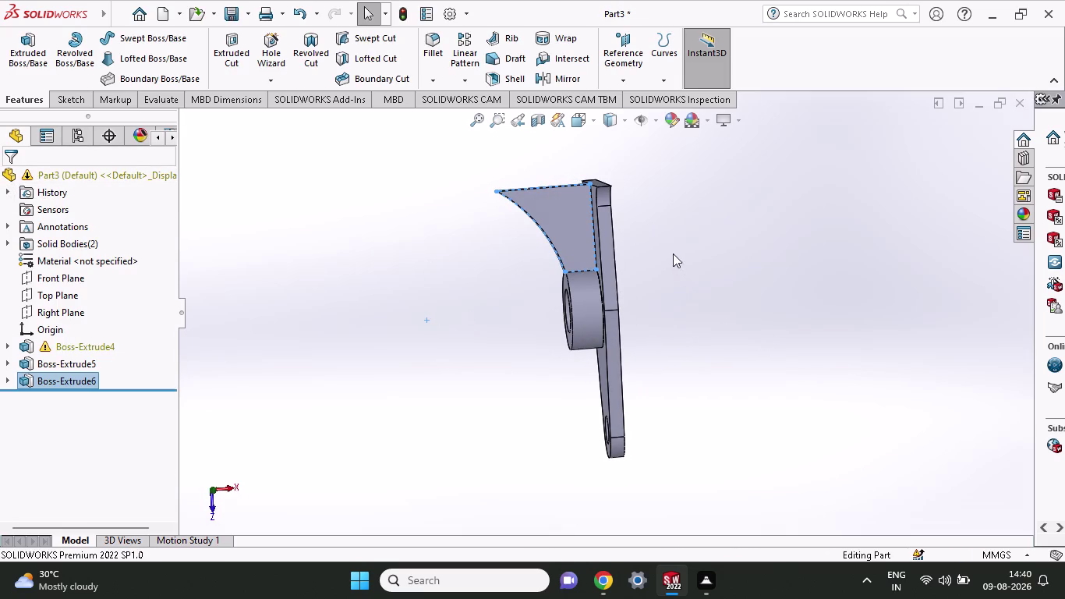
middle_drag(672, 253, 707, 466)
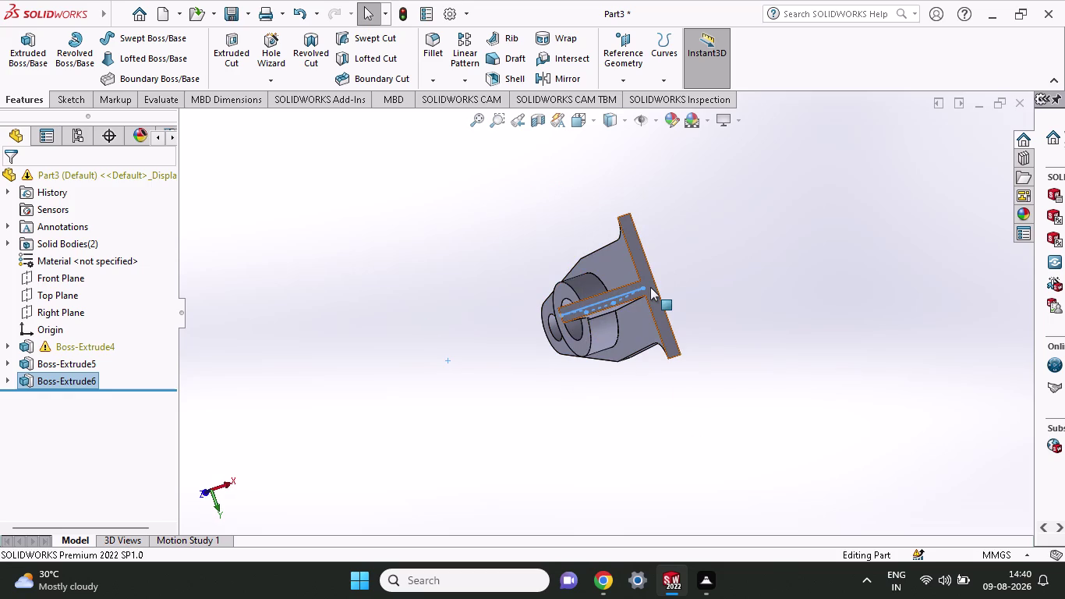
click(650, 287)
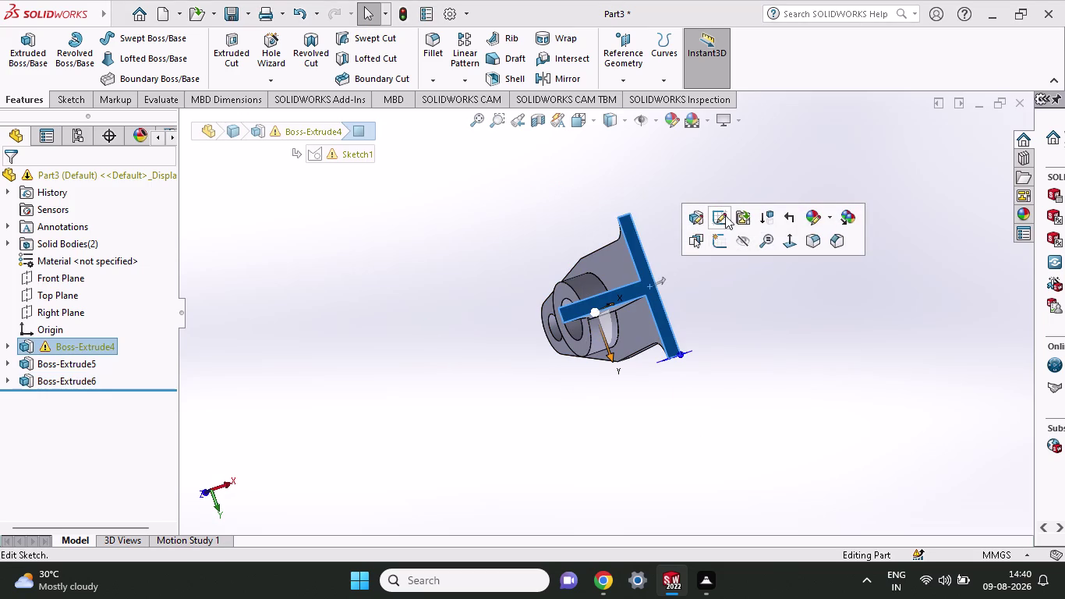
click(723, 218)
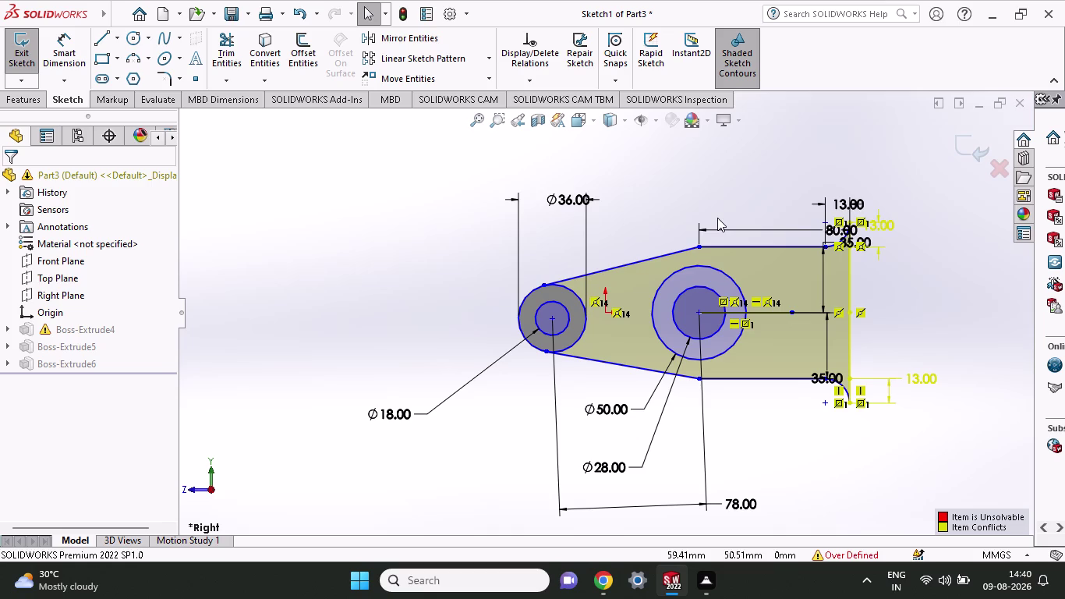
key(ctrl+z)
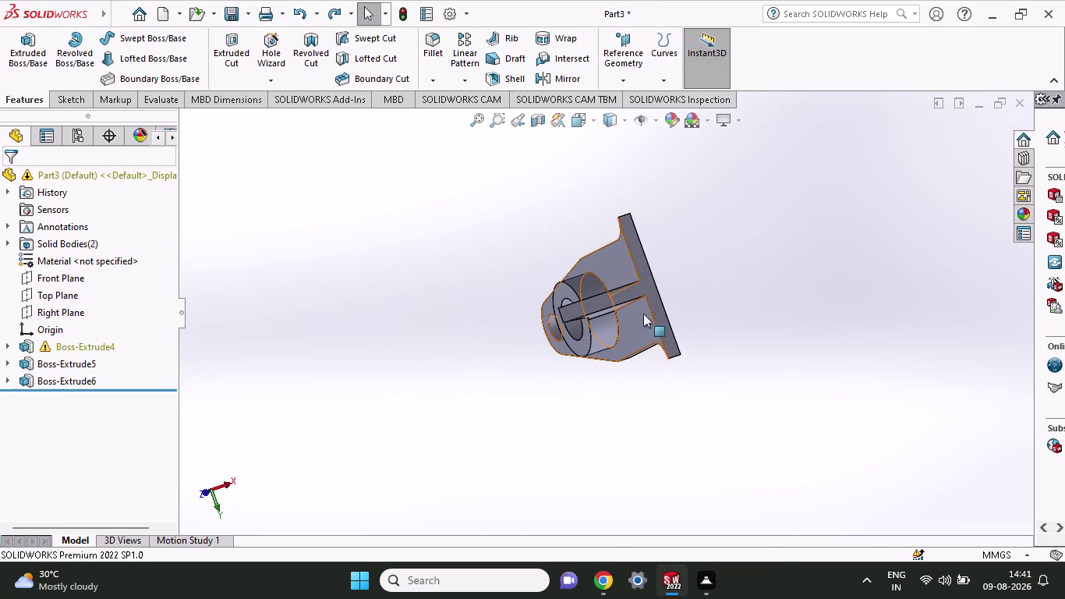
click(651, 293)
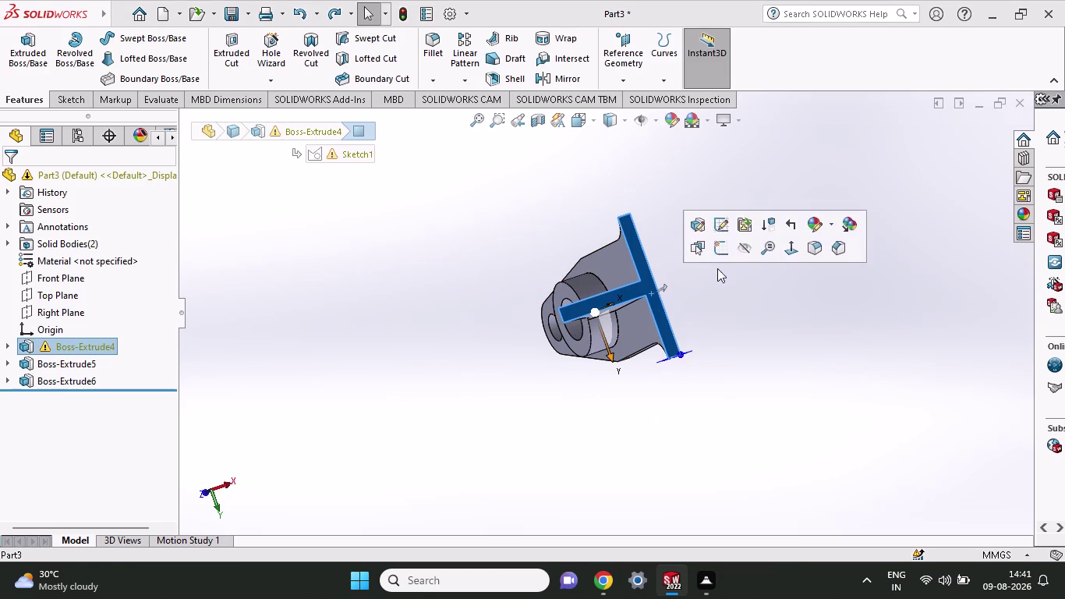
click(719, 254)
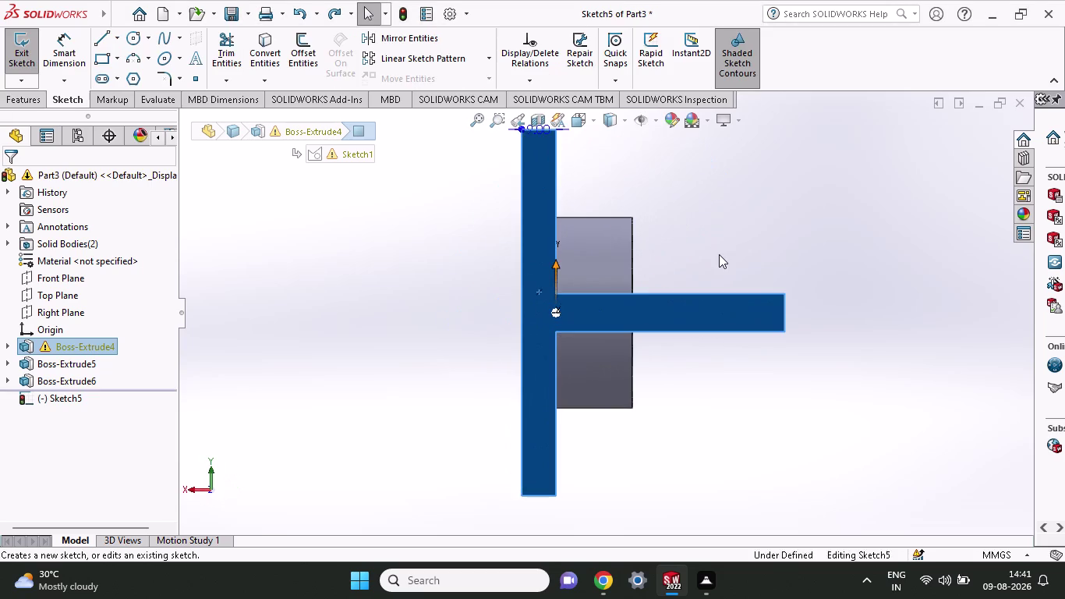
Draw top, right and bottom lines from the plate corners around the rib, then end the chain.
scroll(up, 3)
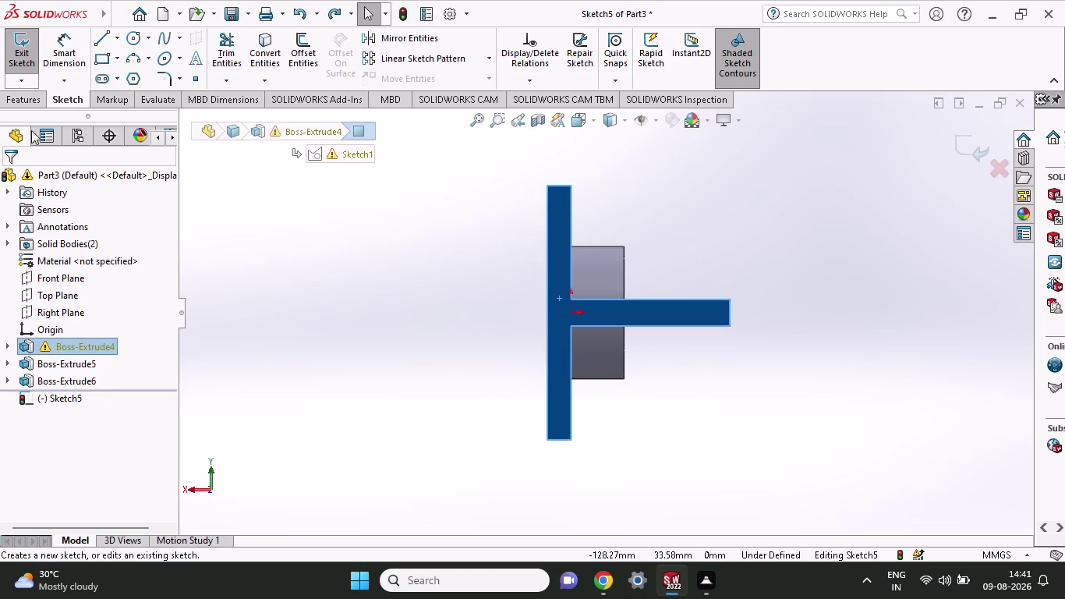
click(105, 45)
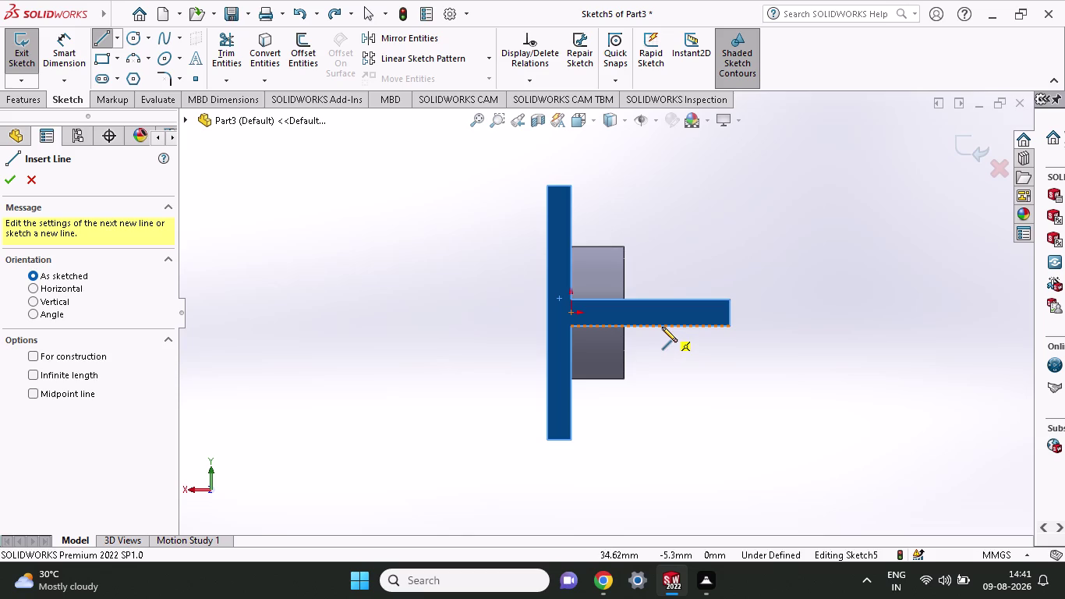
click(570, 186)
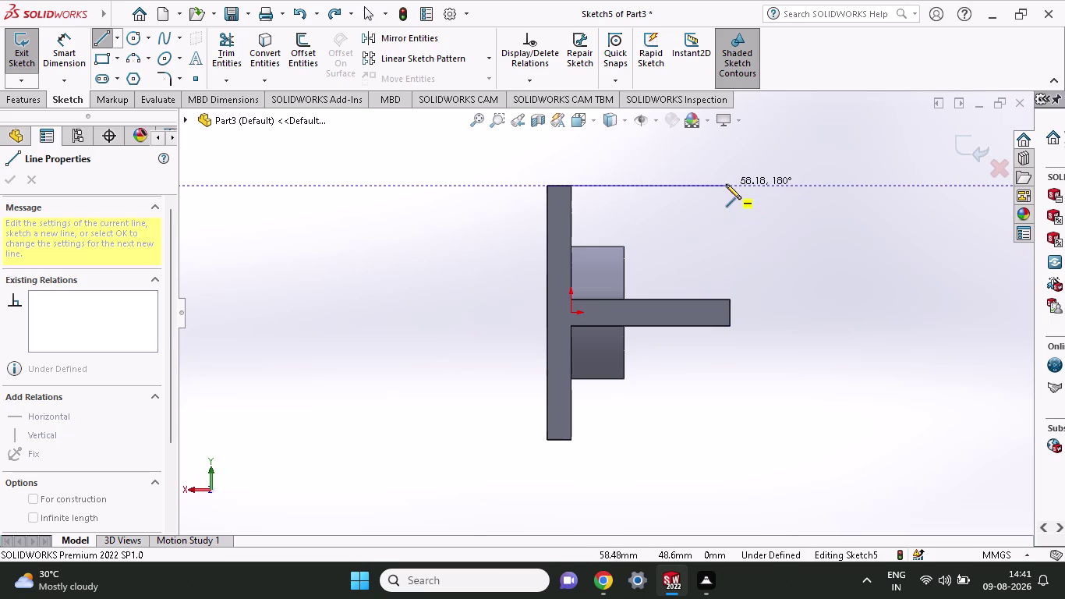
click(725, 184)
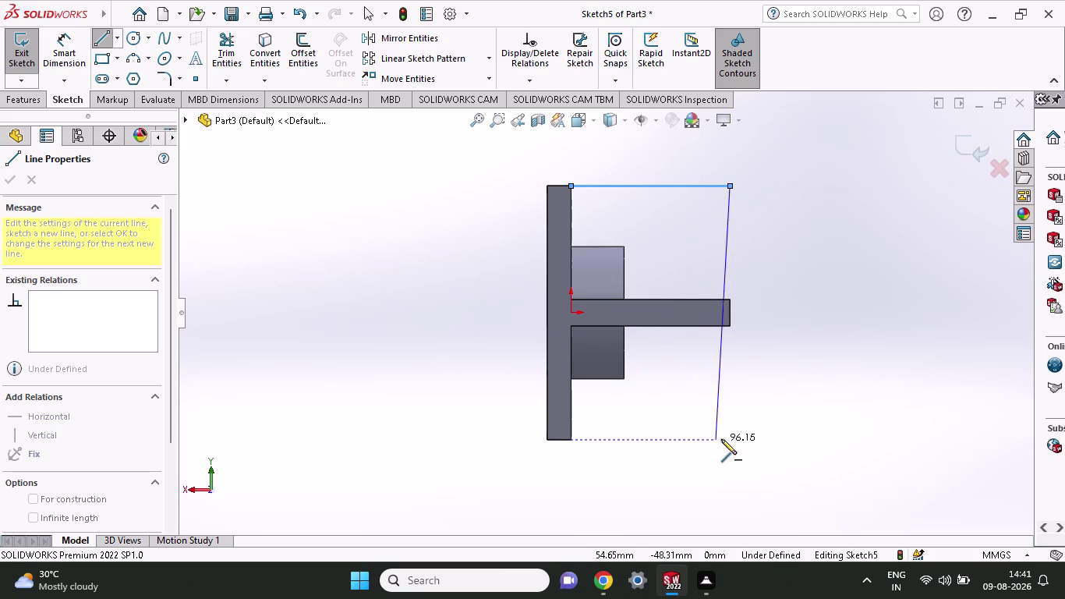
click(728, 437)
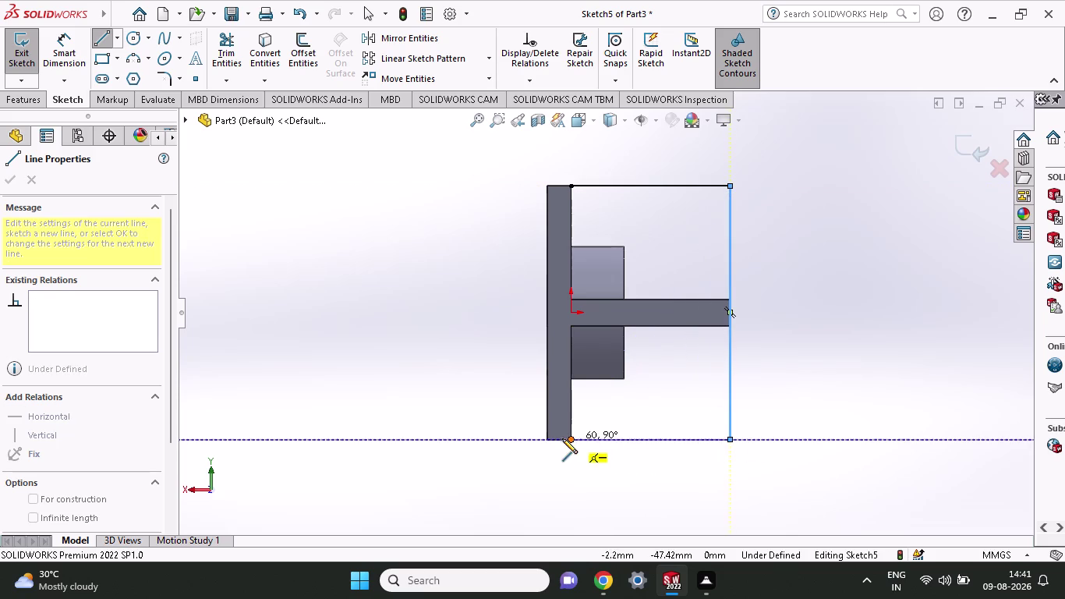
click(568, 438)
right_click(578, 468)
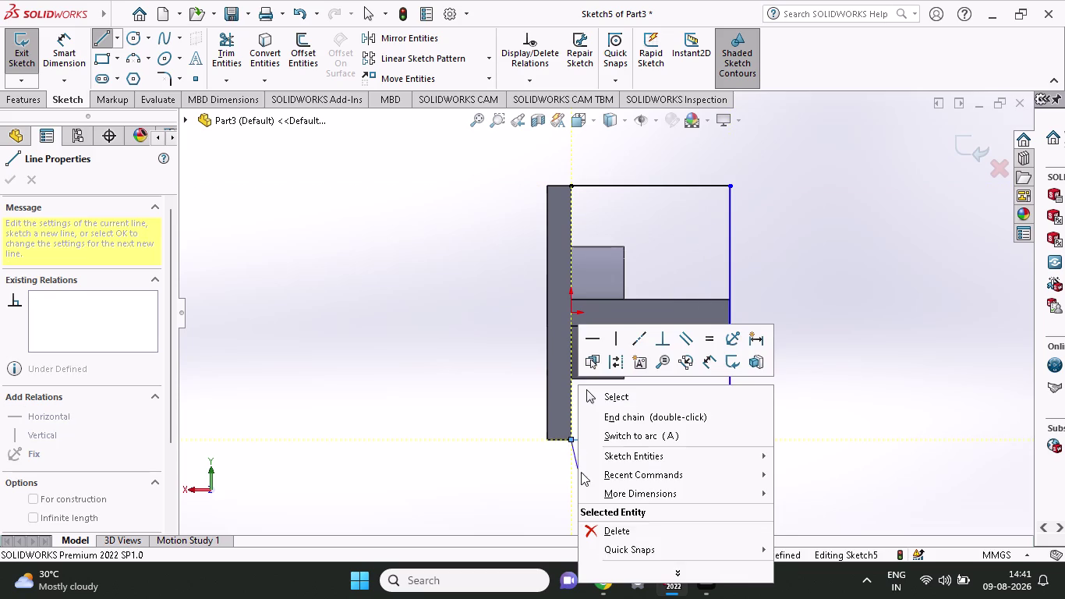
click(597, 399)
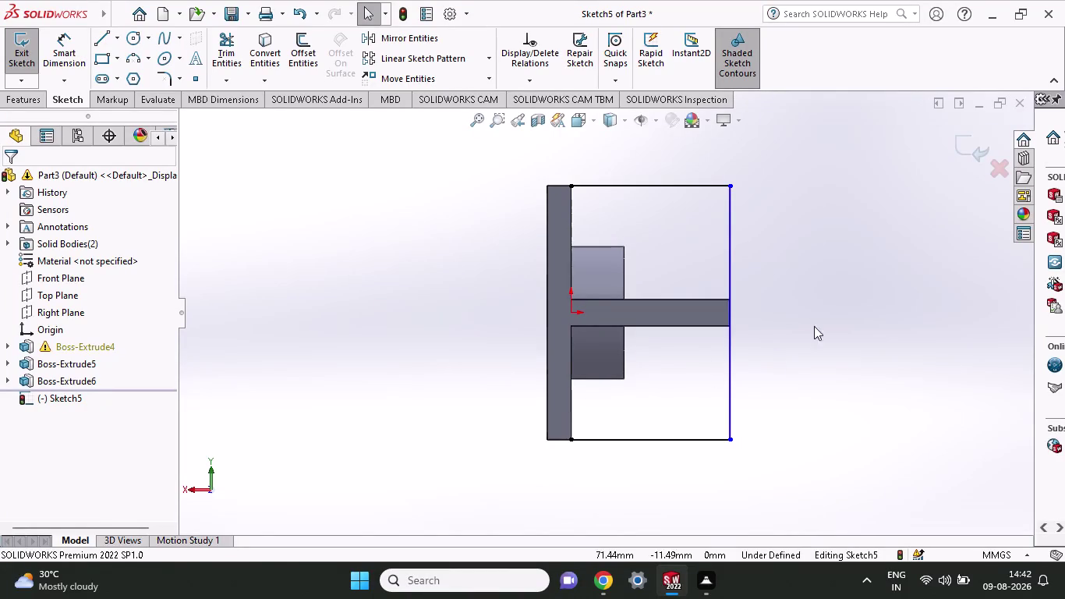
click(165, 77)
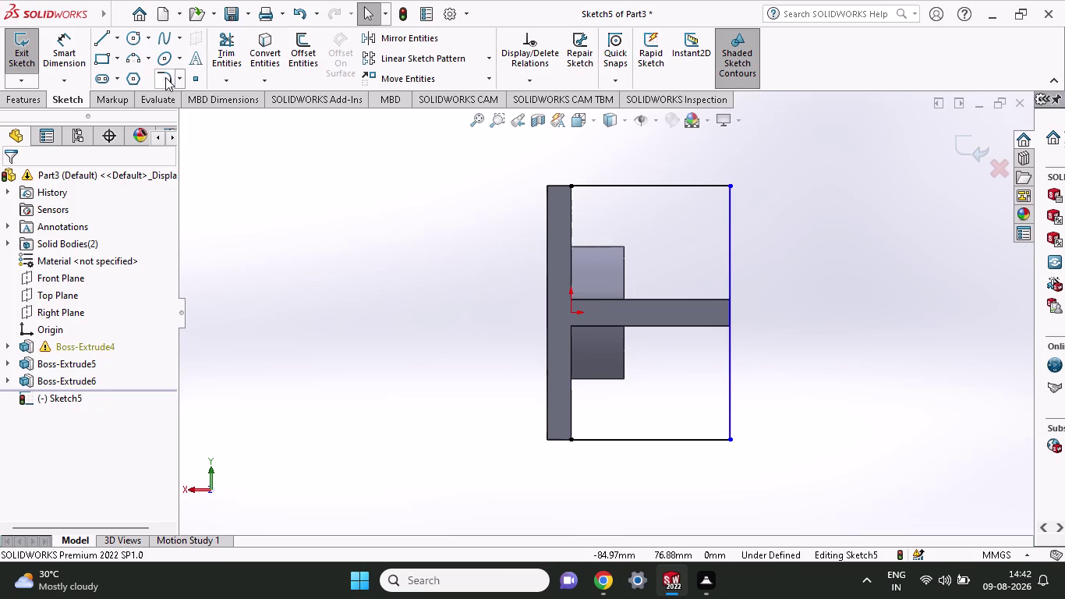
Fillet the bottom-right and top-right corners of the Sketch5 outline with an 18 mm radius.
click(726, 436)
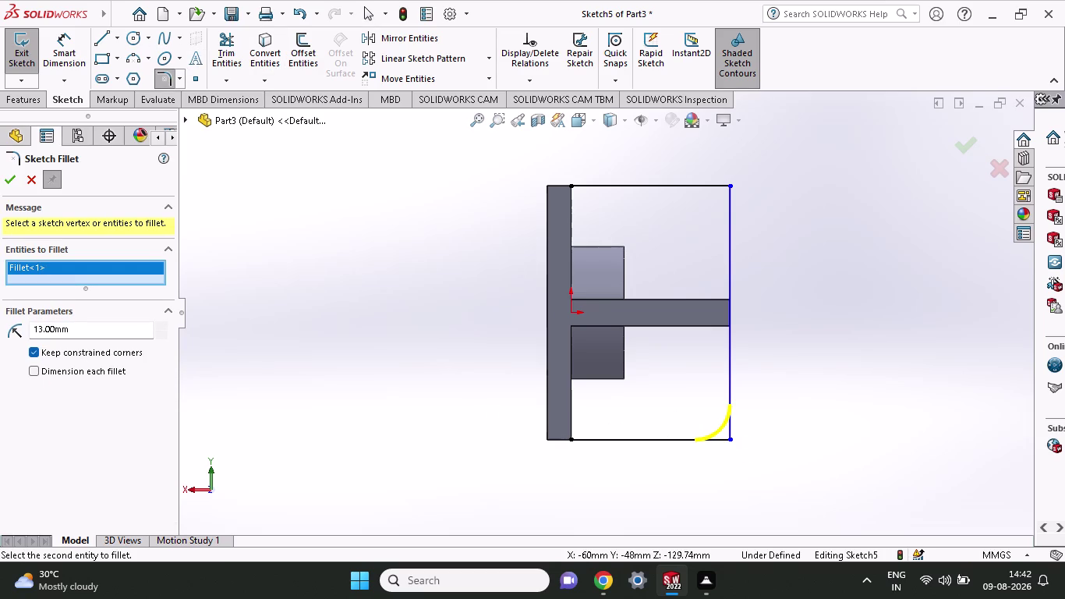
drag(90, 330, 0, 325)
key(1)
key(8)
click(17, 181)
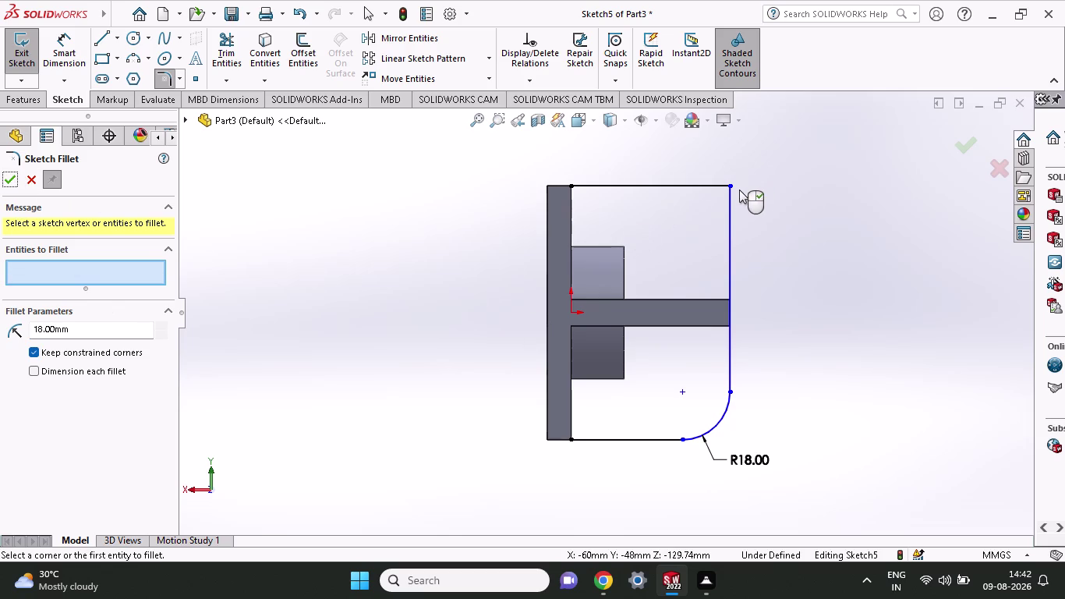
click(729, 183)
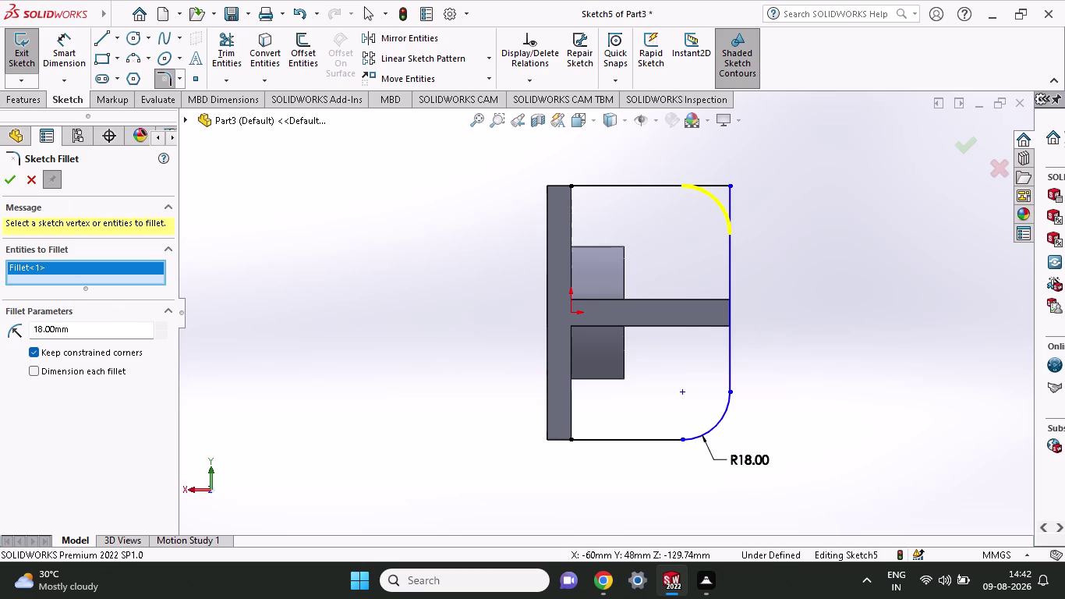
click(5, 172)
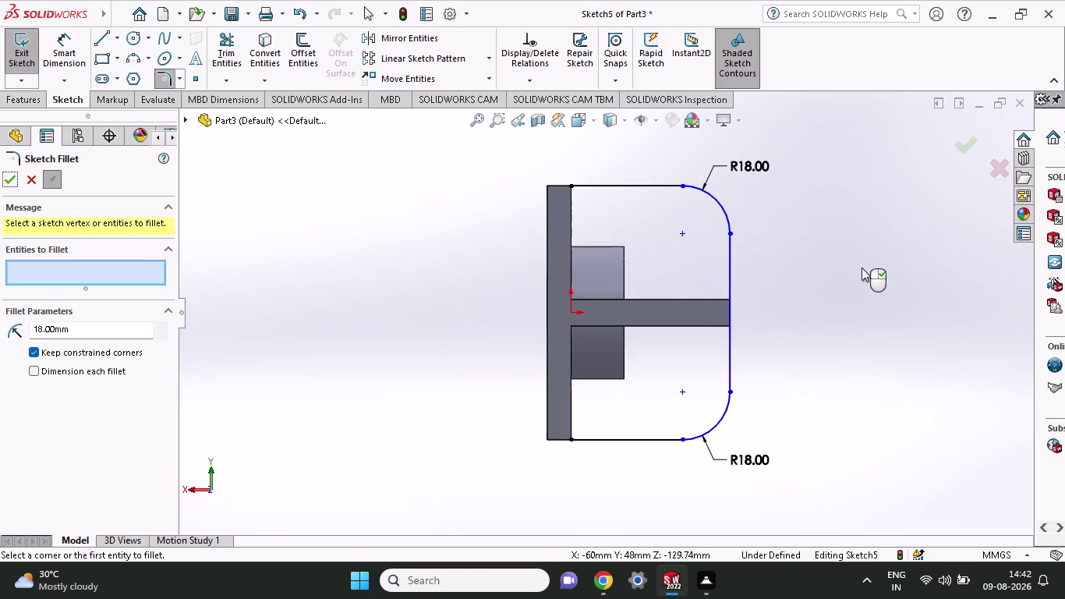
click(129, 44)
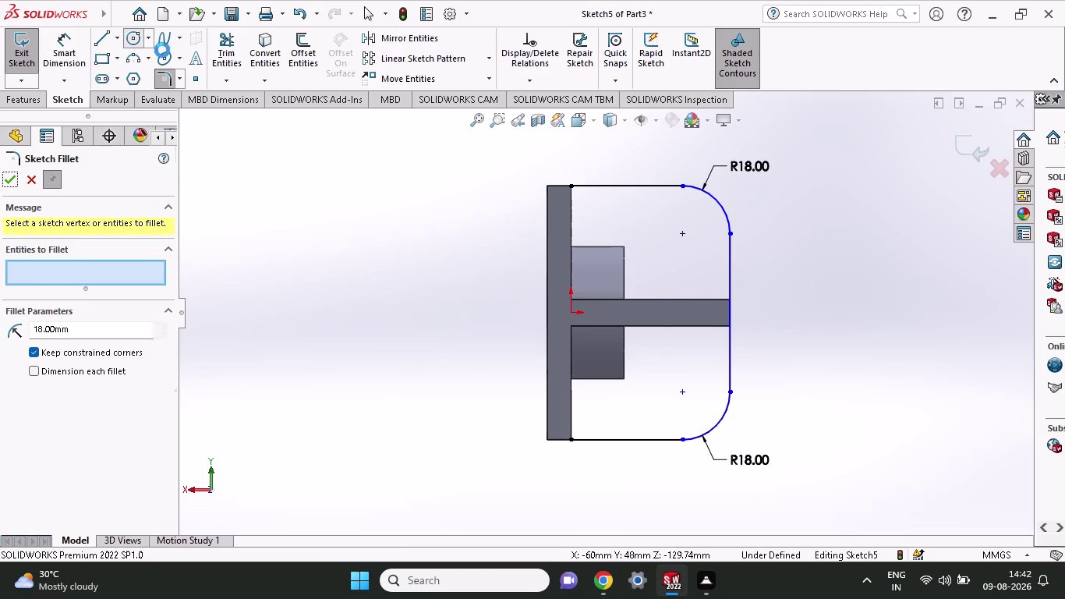
click(642, 323)
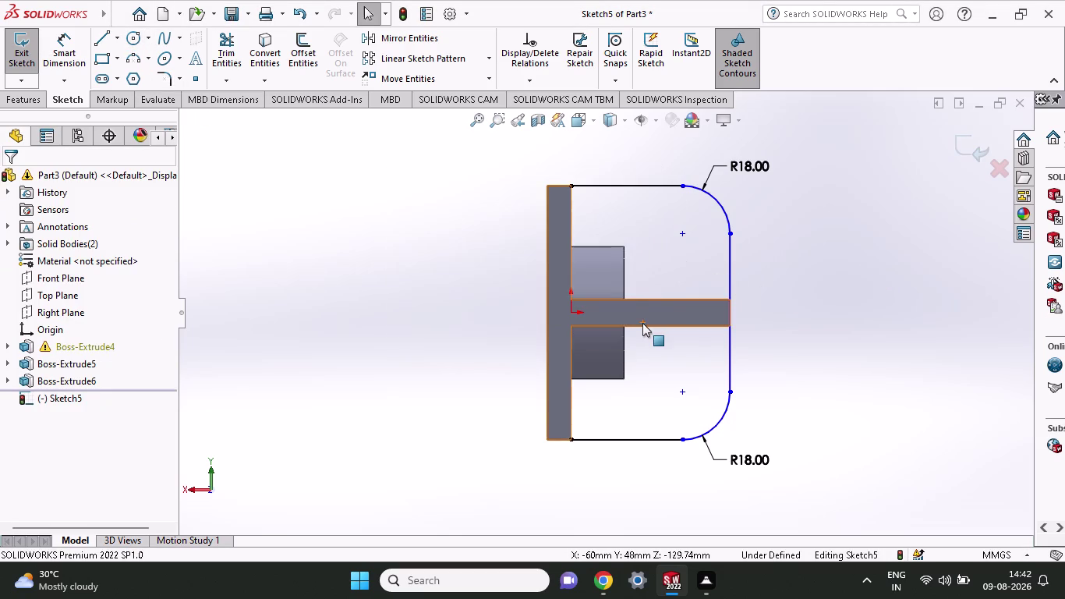
Answer the repeated low-memory warnings with Yes and draw a short horizontal centerline from the origin.
click(681, 236)
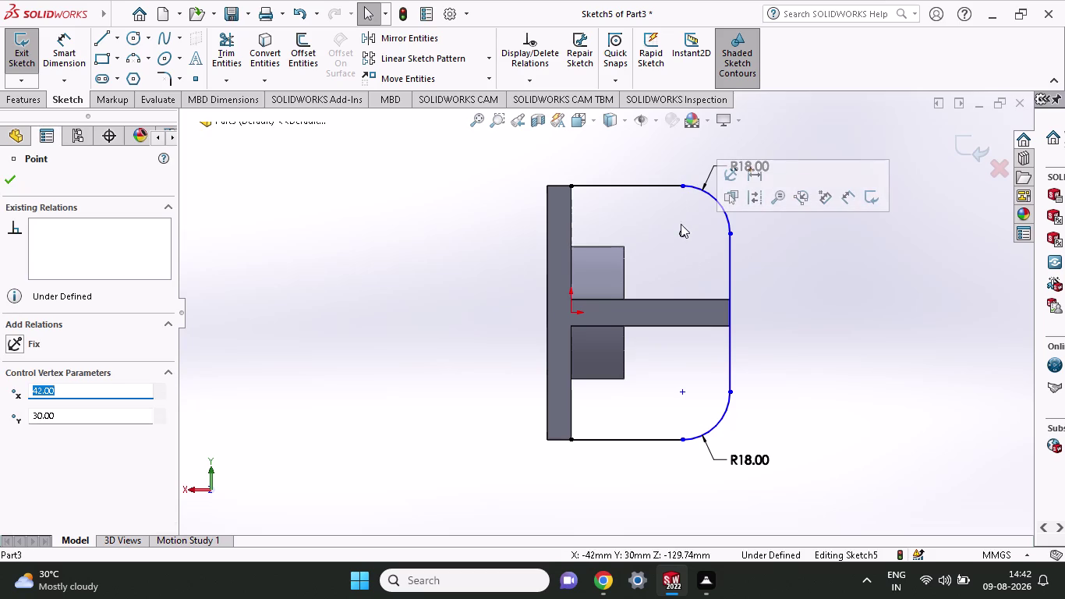
click(126, 41)
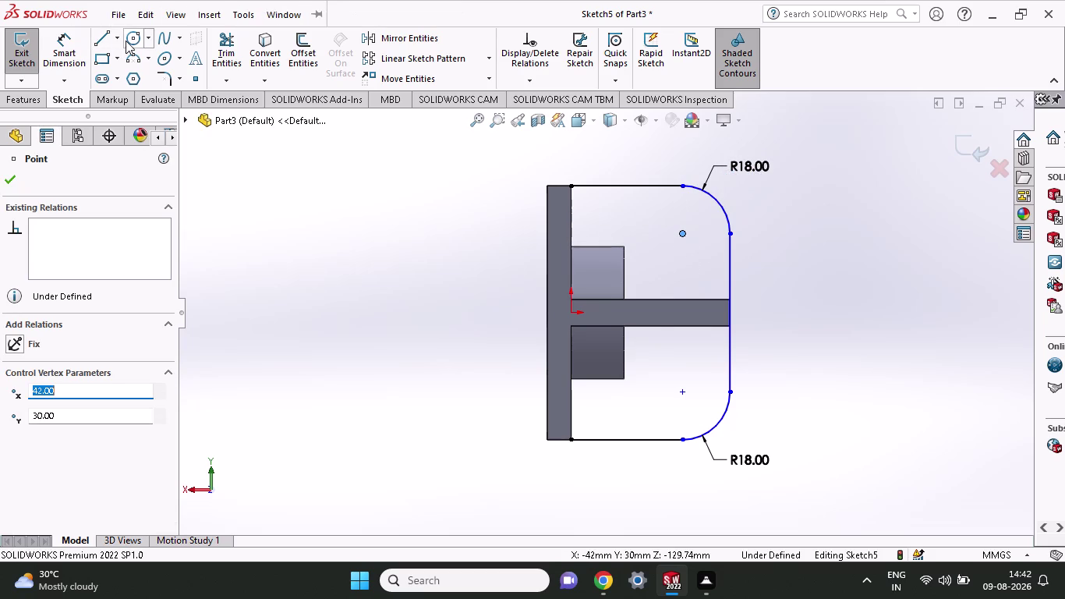
click(627, 334)
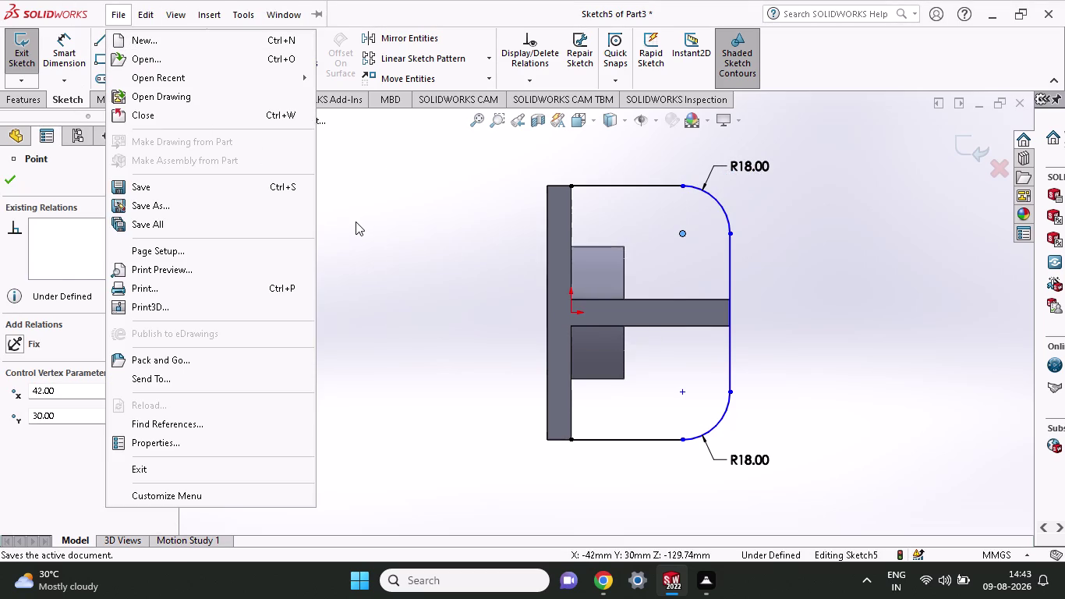
click(354, 222)
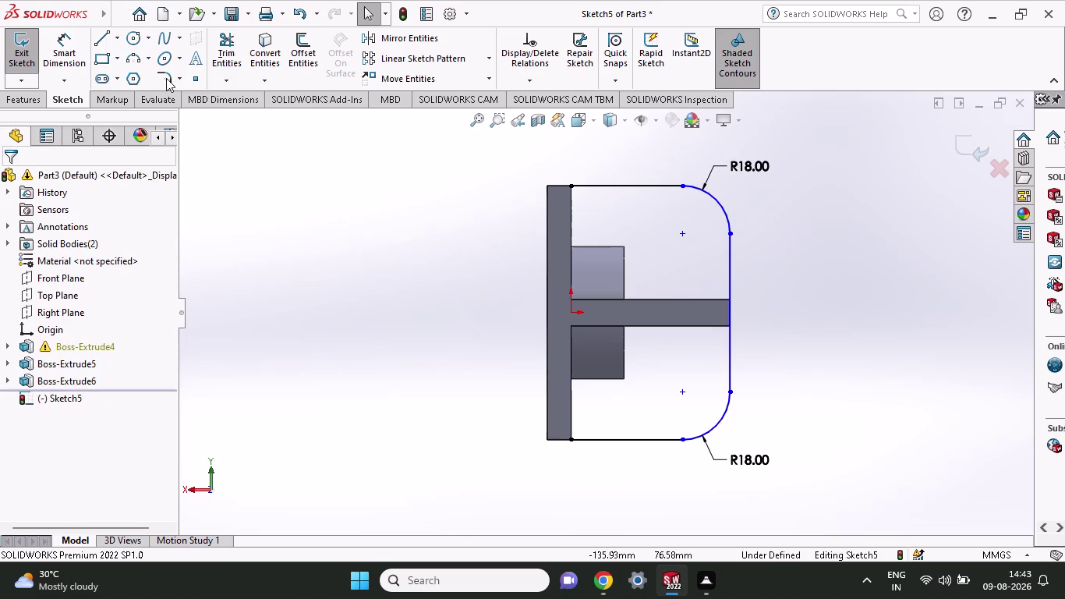
click(136, 43)
click(637, 332)
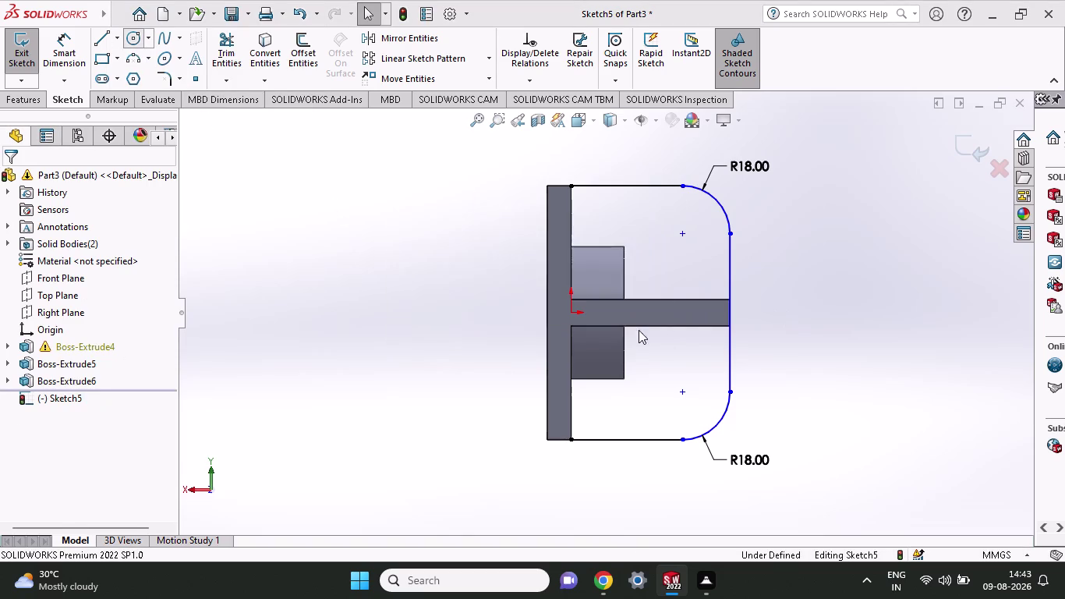
click(130, 35)
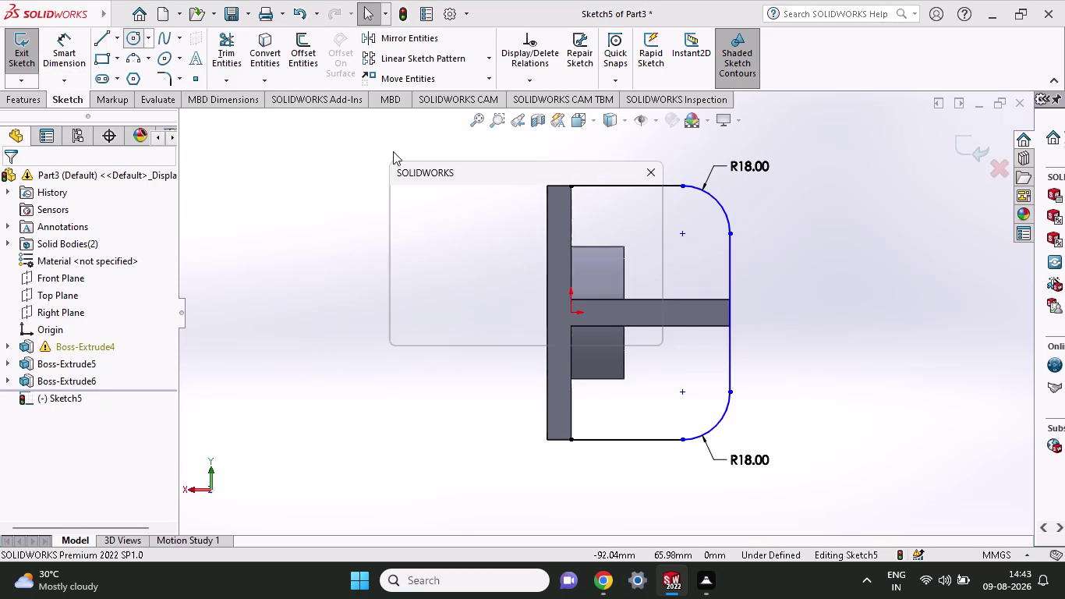
click(623, 324)
click(130, 37)
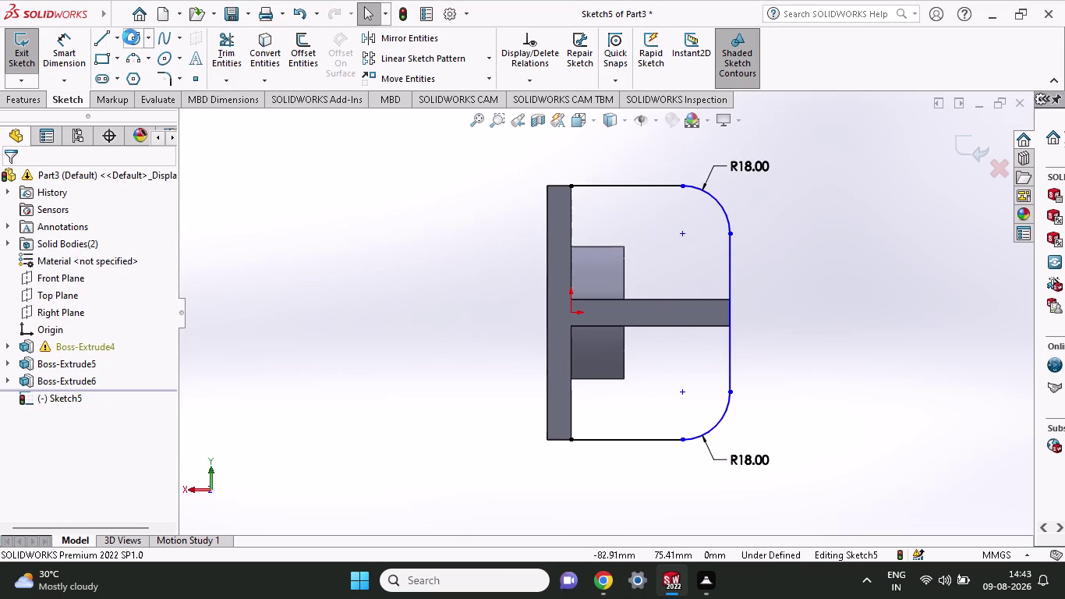
click(645, 329)
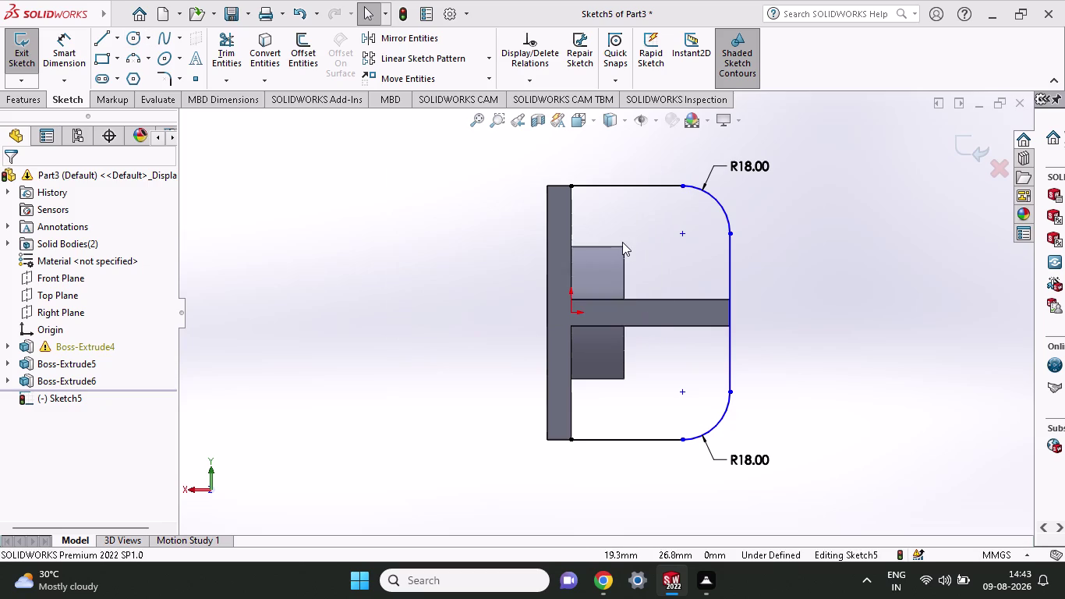
click(140, 46)
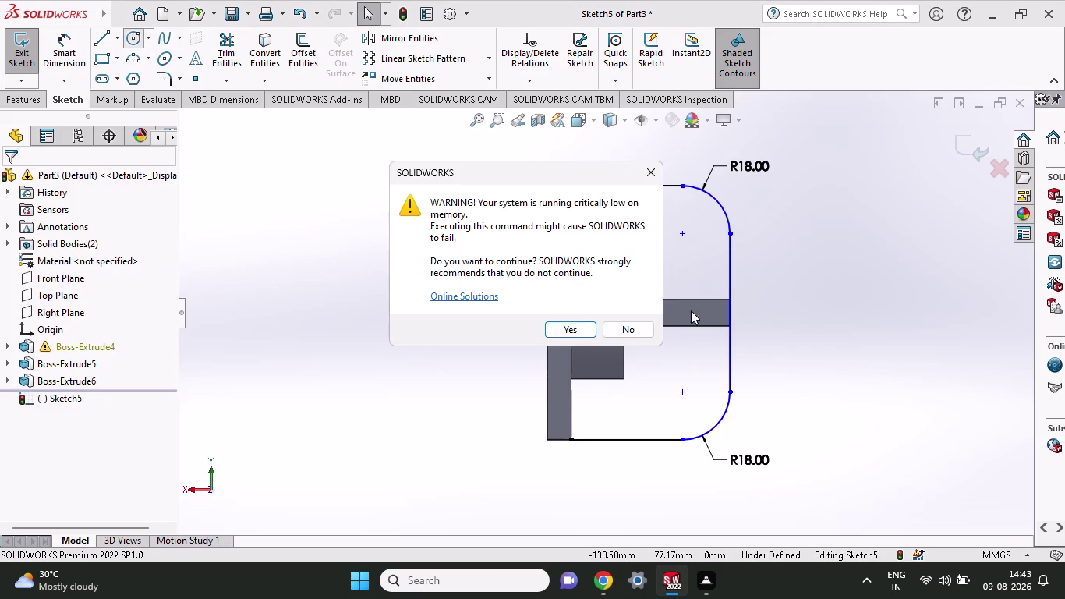
click(620, 329)
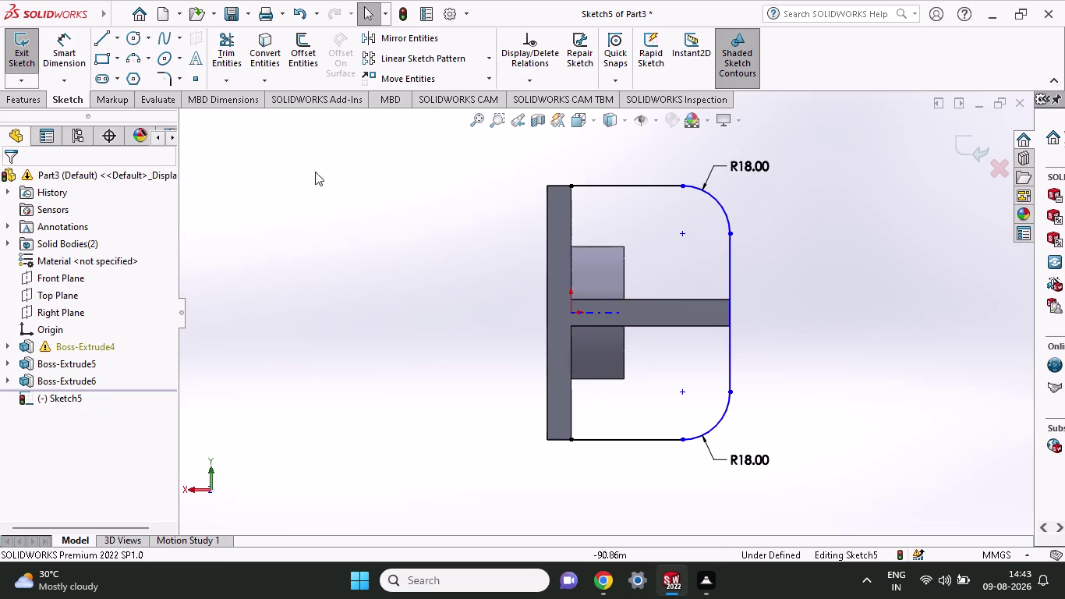
click(126, 38)
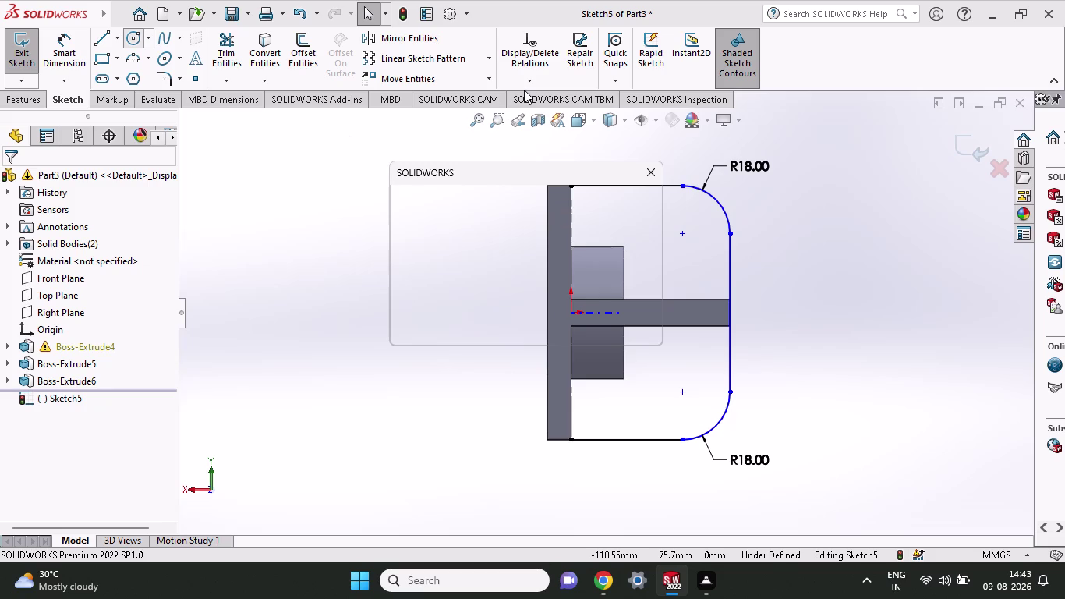
click(609, 331)
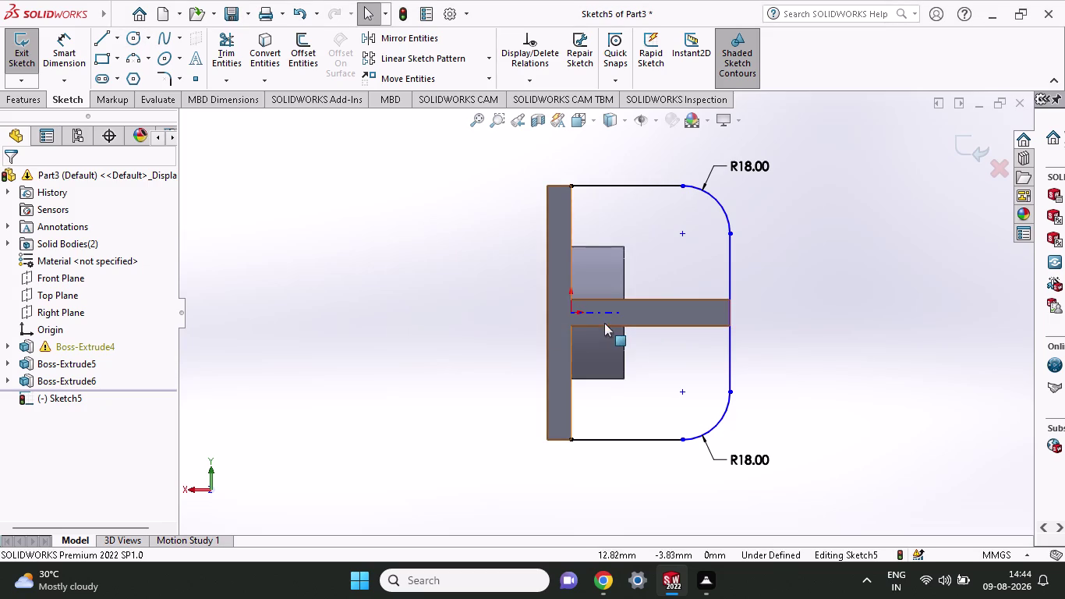
click(131, 40)
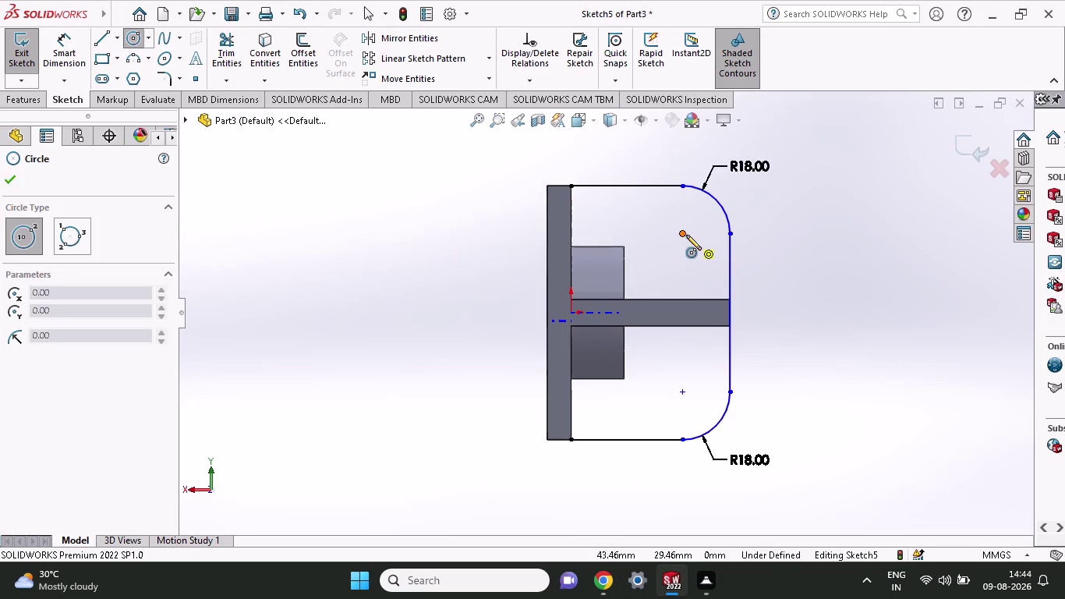
Draw two hole circles centred on the fillet centres at (42,30) and (42,-30).
click(686, 235)
click(698, 252)
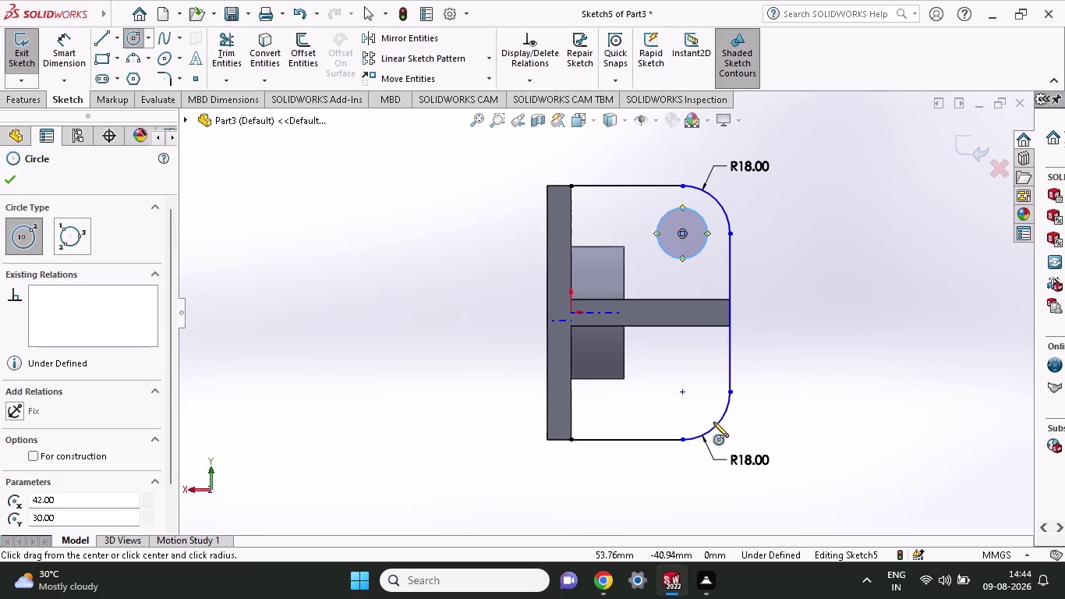
click(682, 396)
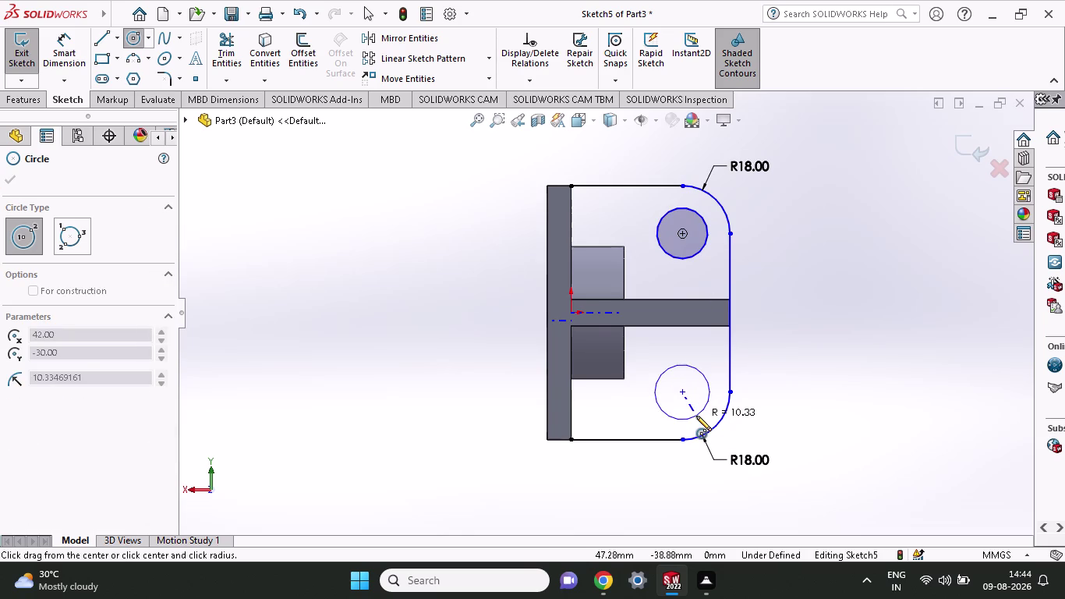
click(696, 415)
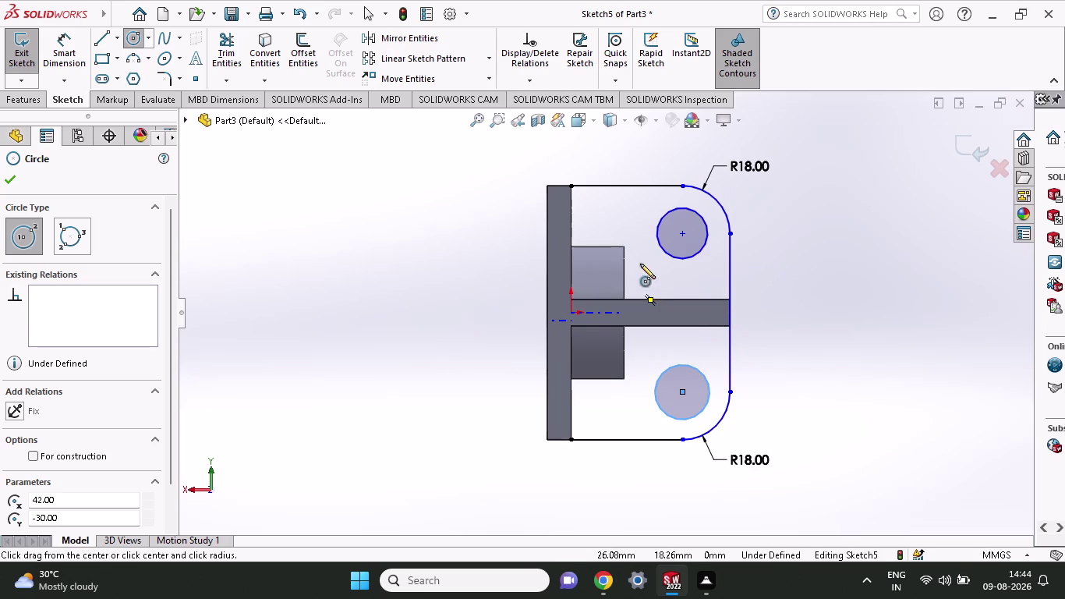
click(72, 48)
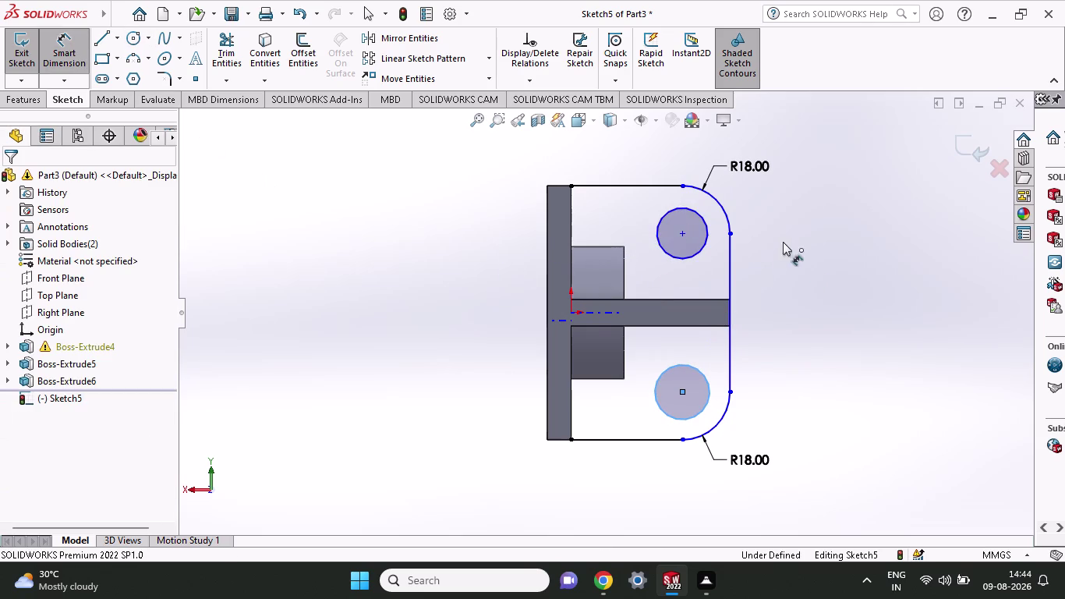
Dimension the upper hole circle to an 18 mm diameter.
click(691, 256)
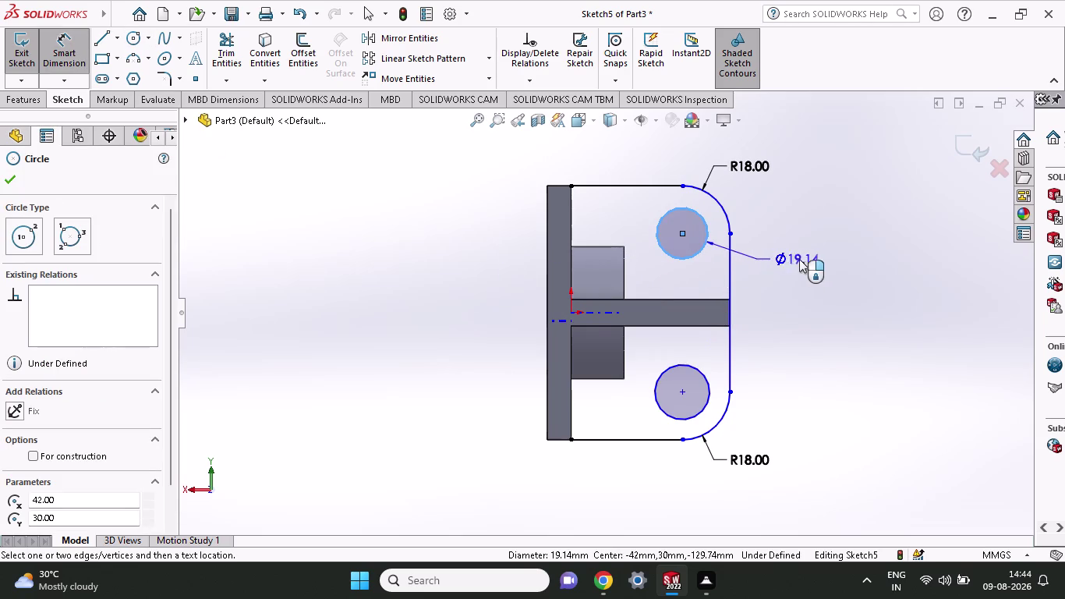
click(816, 259)
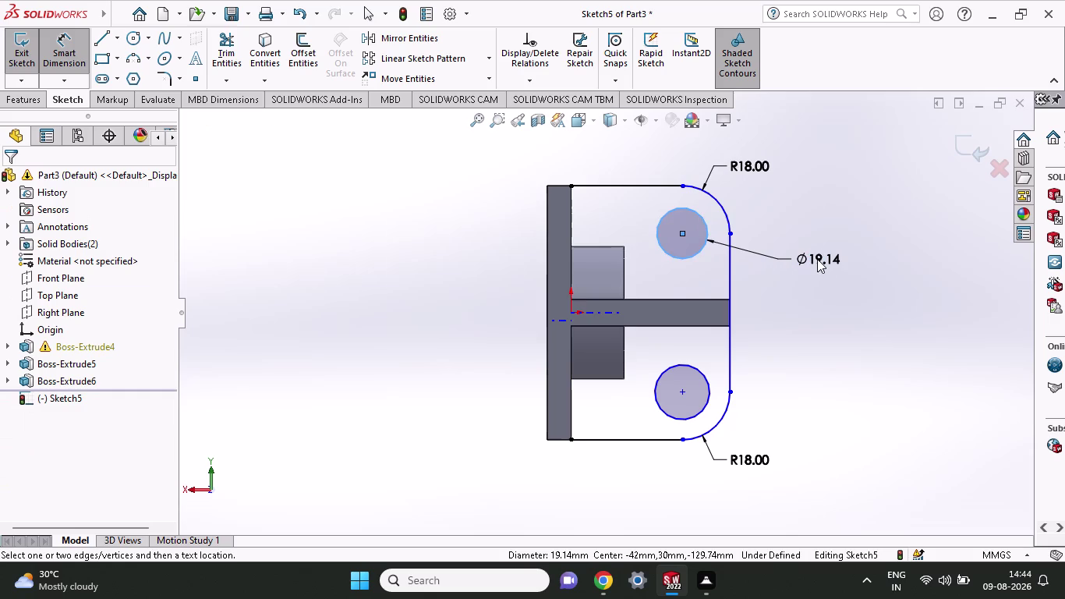
text(18)
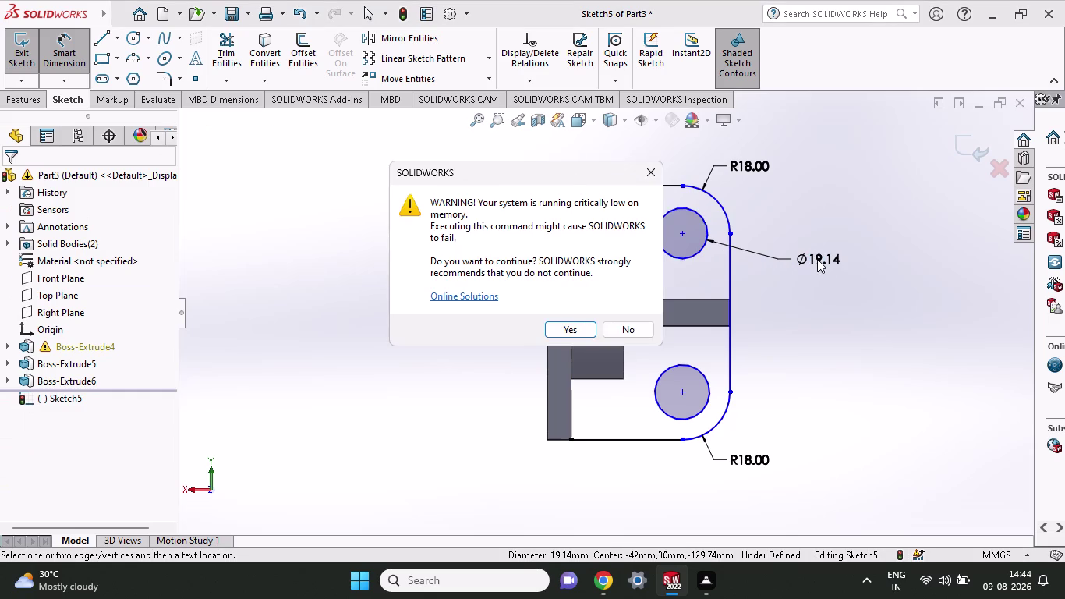
key(Return)
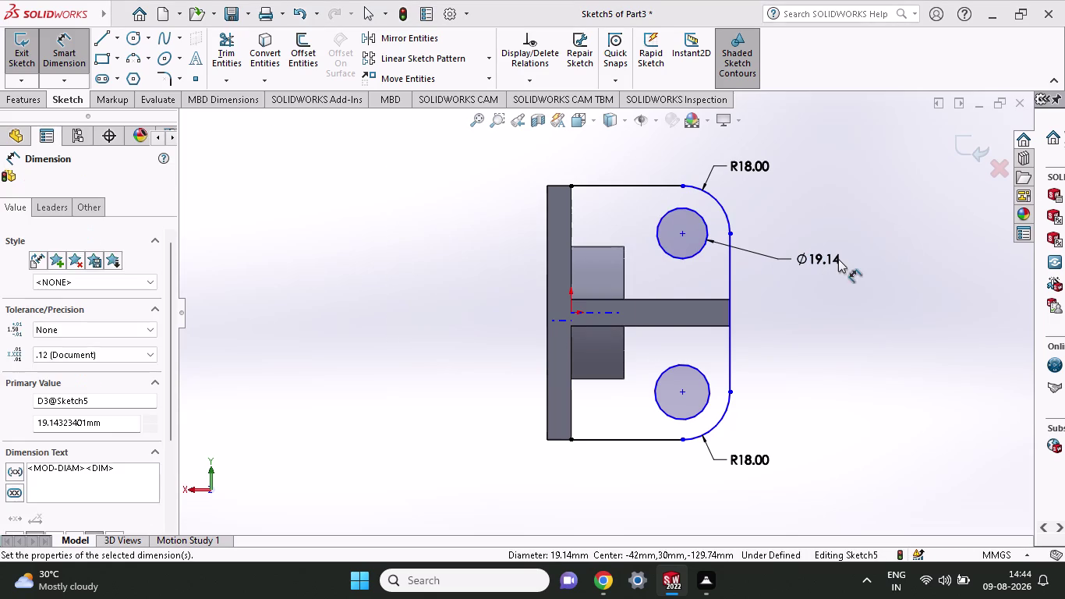
click(838, 259)
click(837, 270)
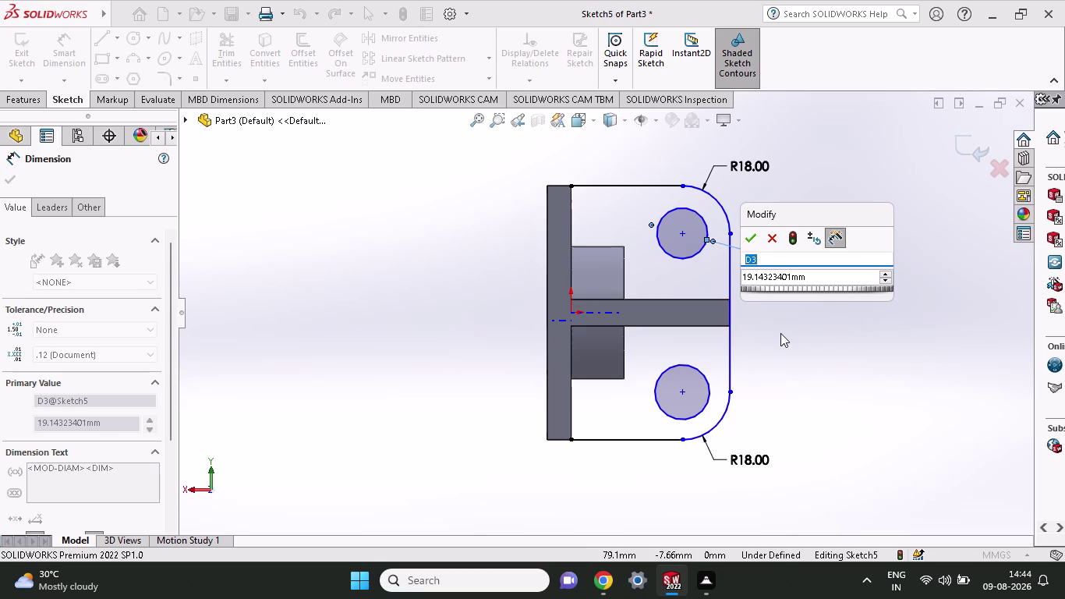
click(812, 274)
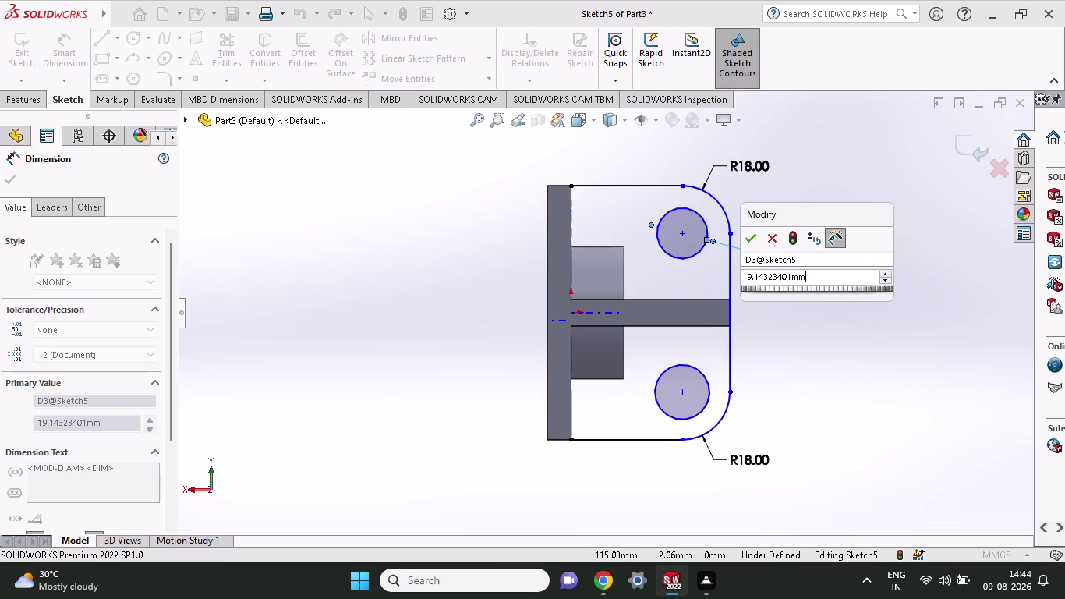
drag(806, 275, 708, 279)
text(1)
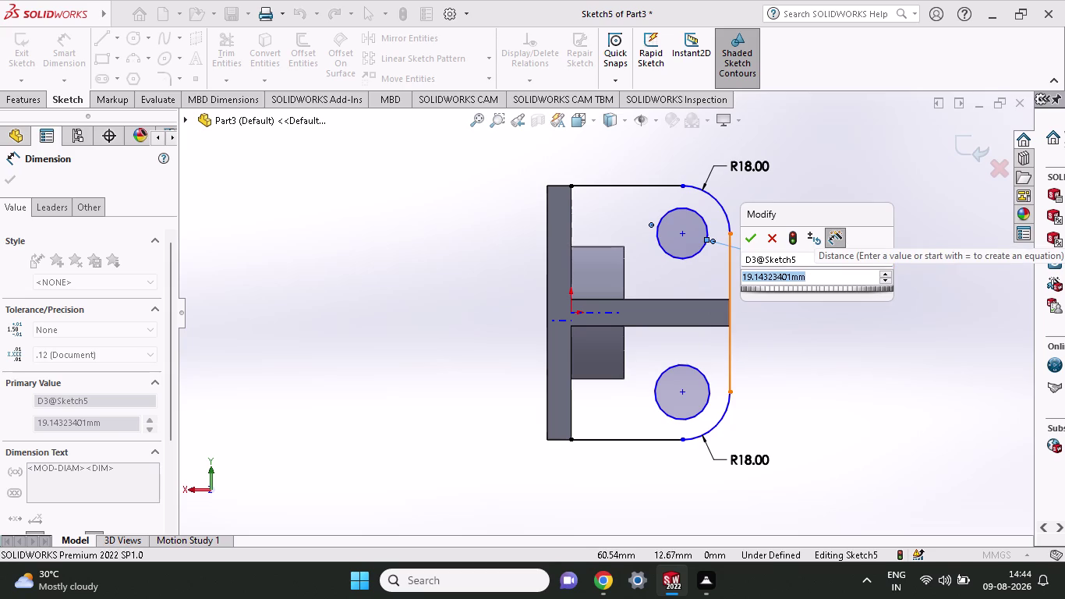
text(8)
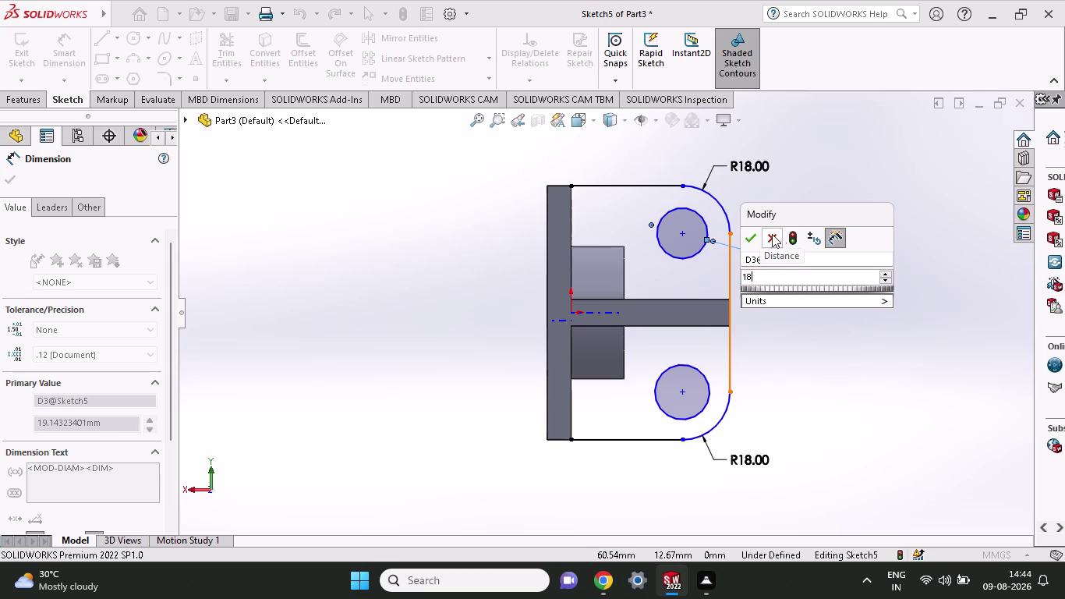
click(760, 238)
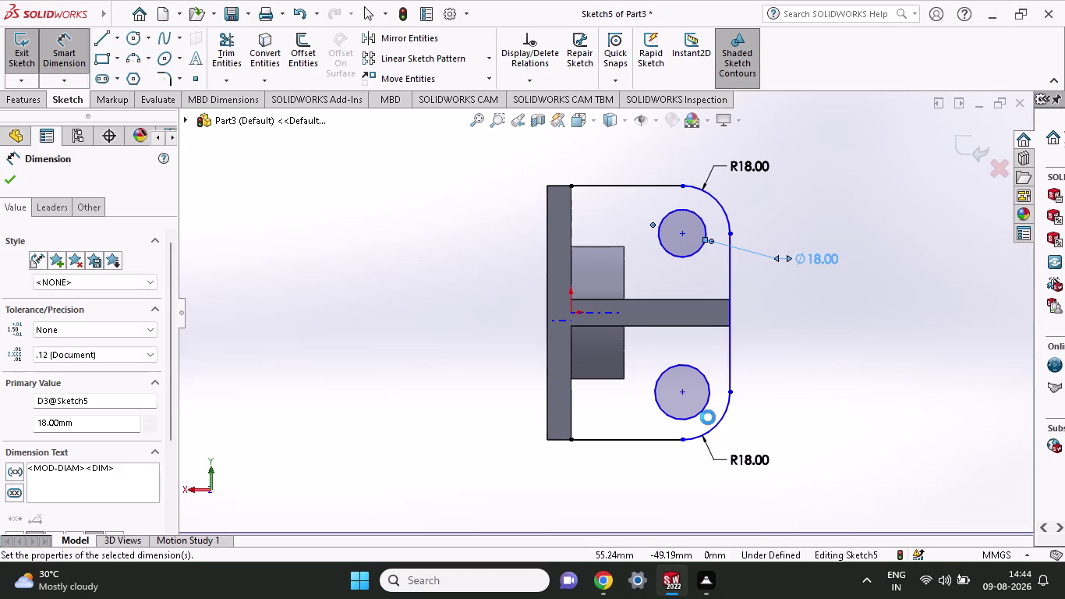
Dimension the lower hole circle to an 18 mm diameter.
click(701, 413)
click(835, 408)
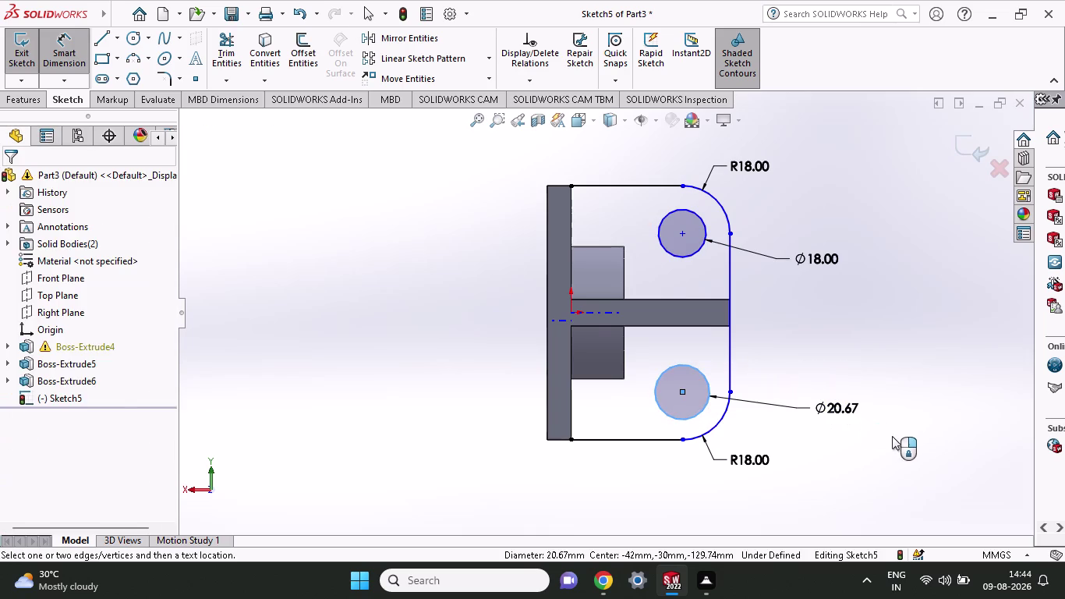
text(18)
key(Return)
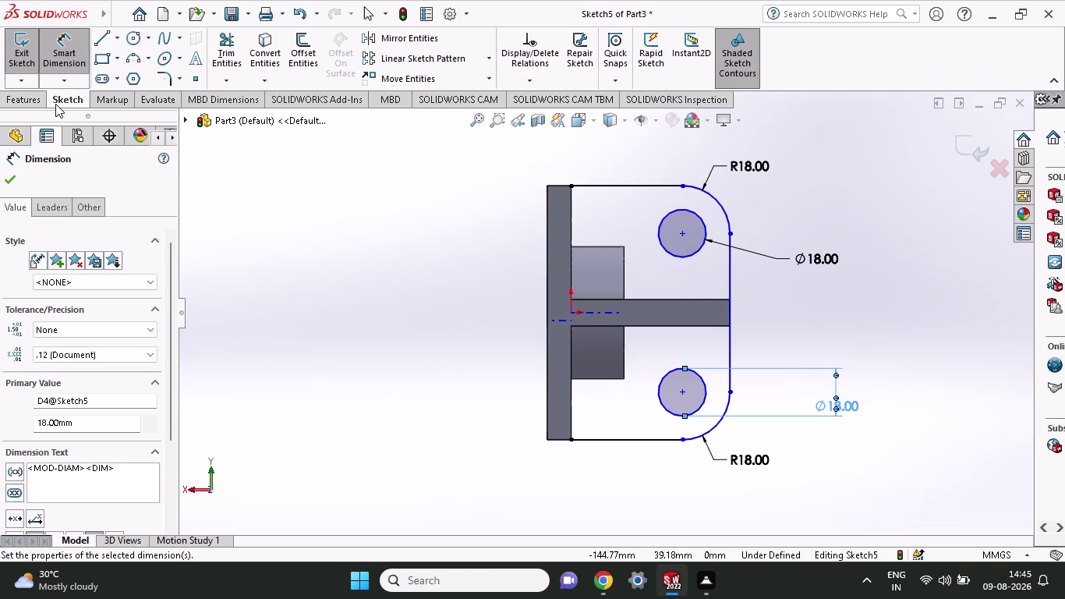
click(109, 43)
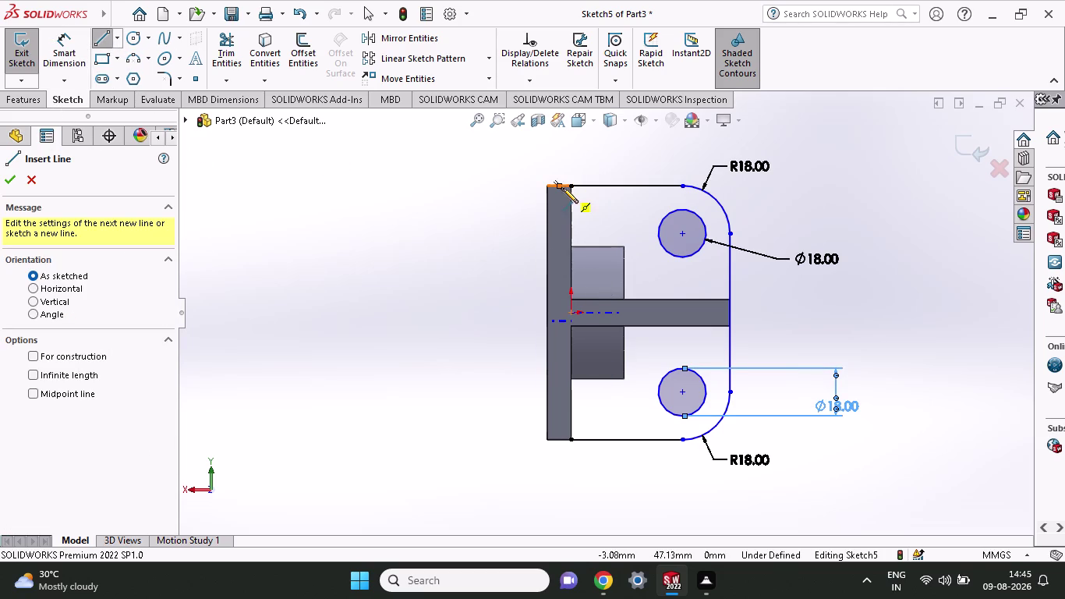
Draw a vertical closing line from the outline's top-left to bottom-left corner.
click(569, 187)
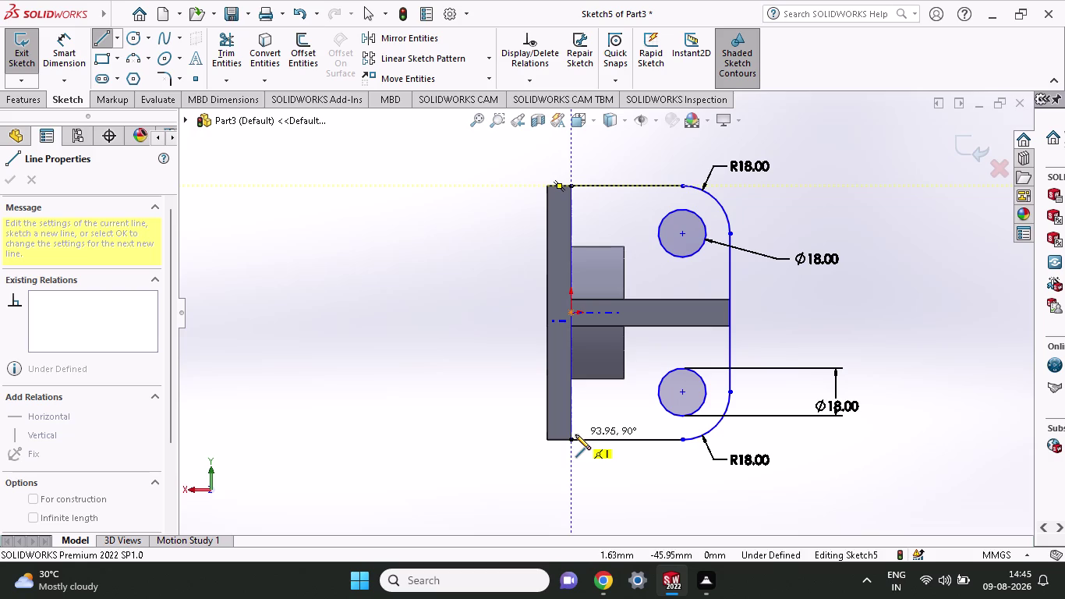
click(570, 438)
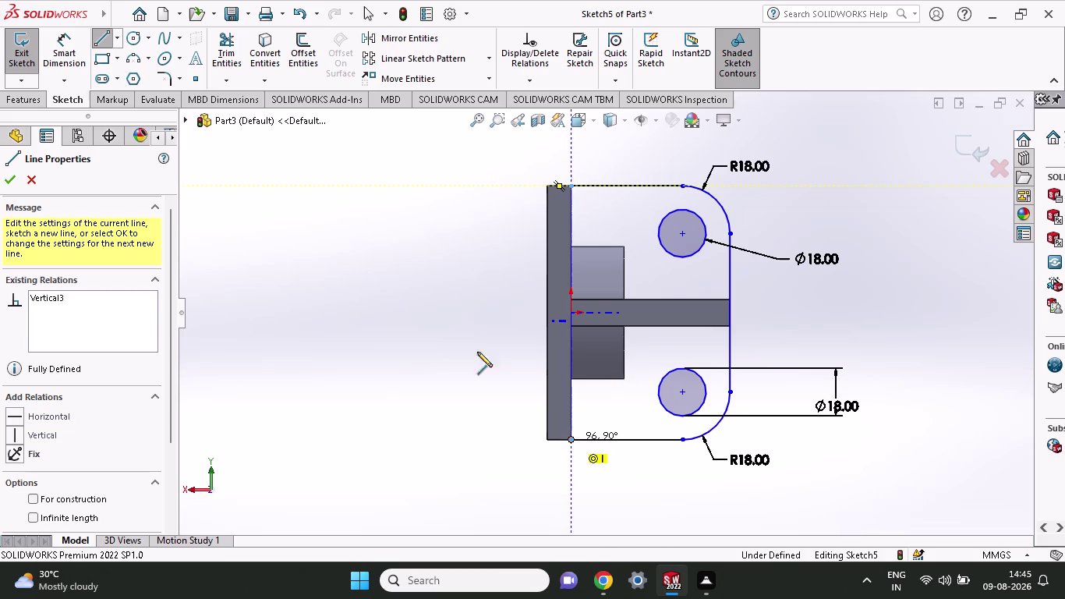
click(10, 178)
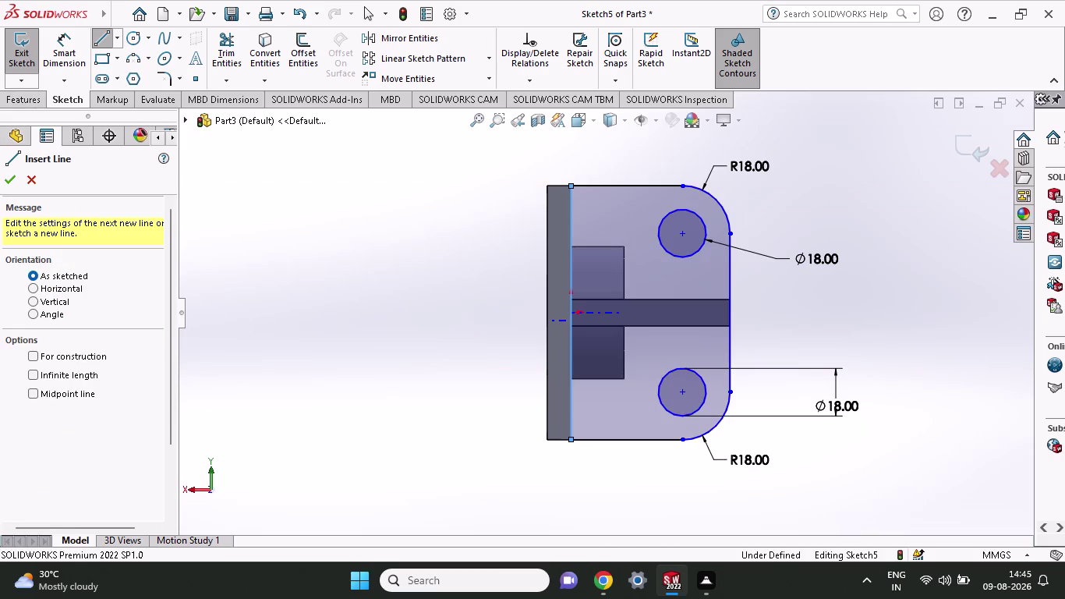
Start an Extruded Boss/Base on the closed side-plate profile.
click(33, 107)
click(42, 56)
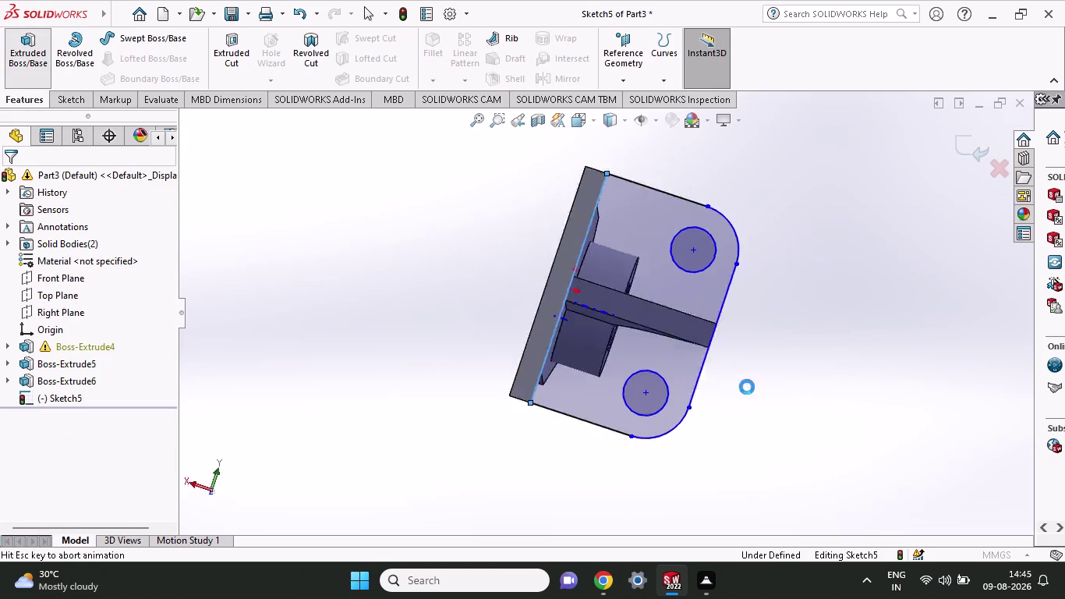
middle_drag(744, 406, 768, 191)
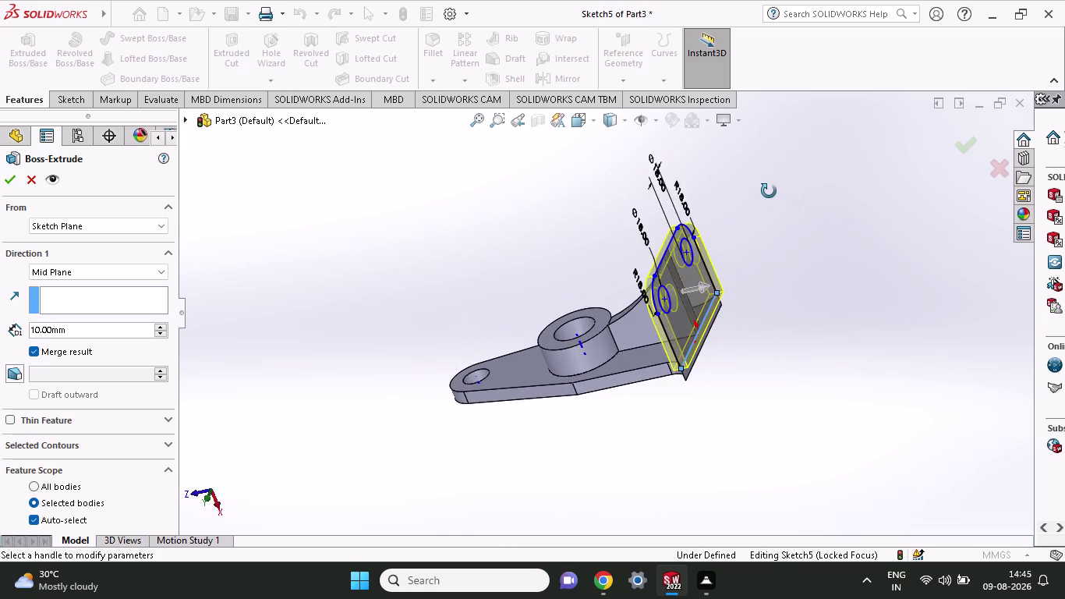
Change the side-plate extrusion from Mid Plane to Blind with an 18 mm depth.
middle_drag(769, 191, 789, 118)
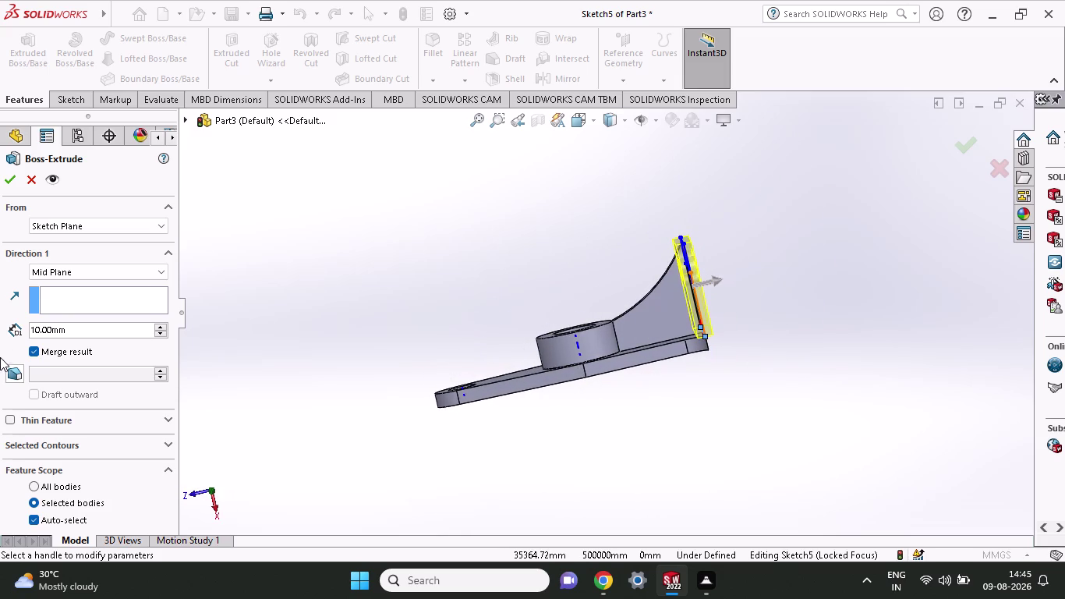
click(79, 267)
click(83, 285)
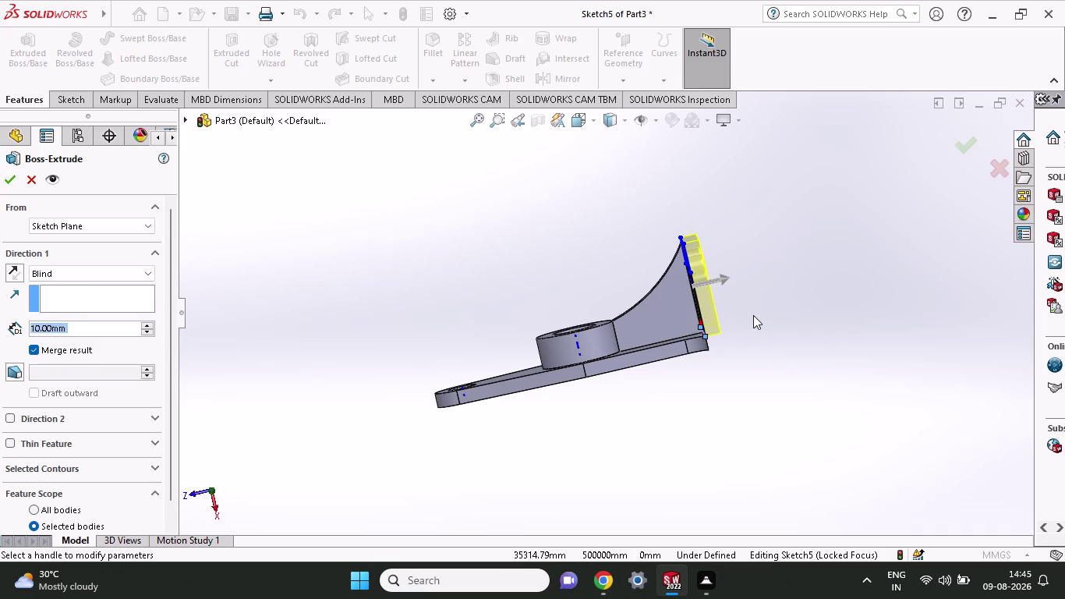
text(18)
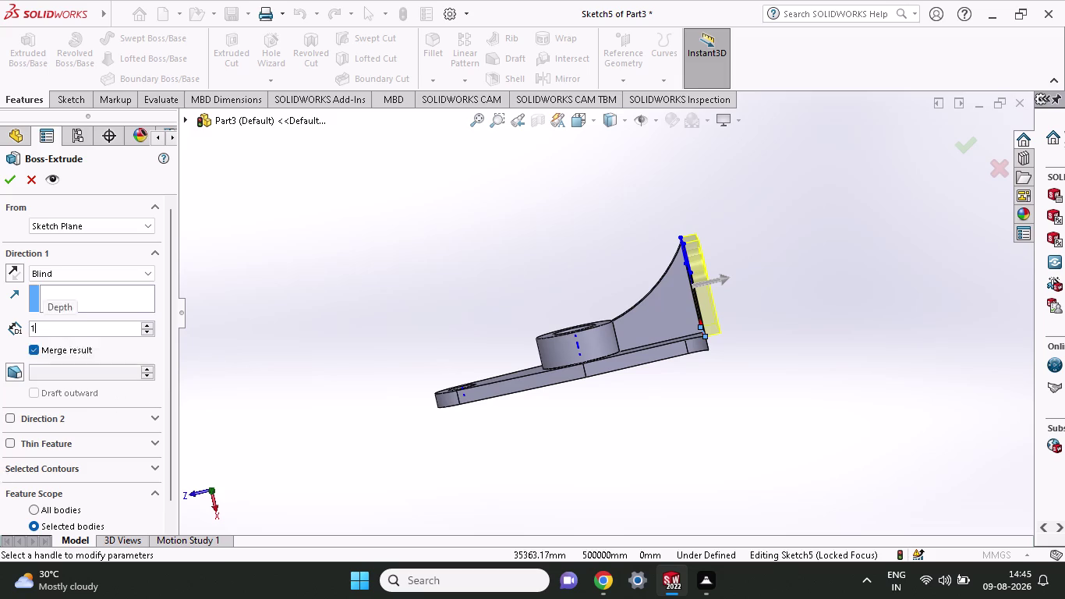
click(12, 179)
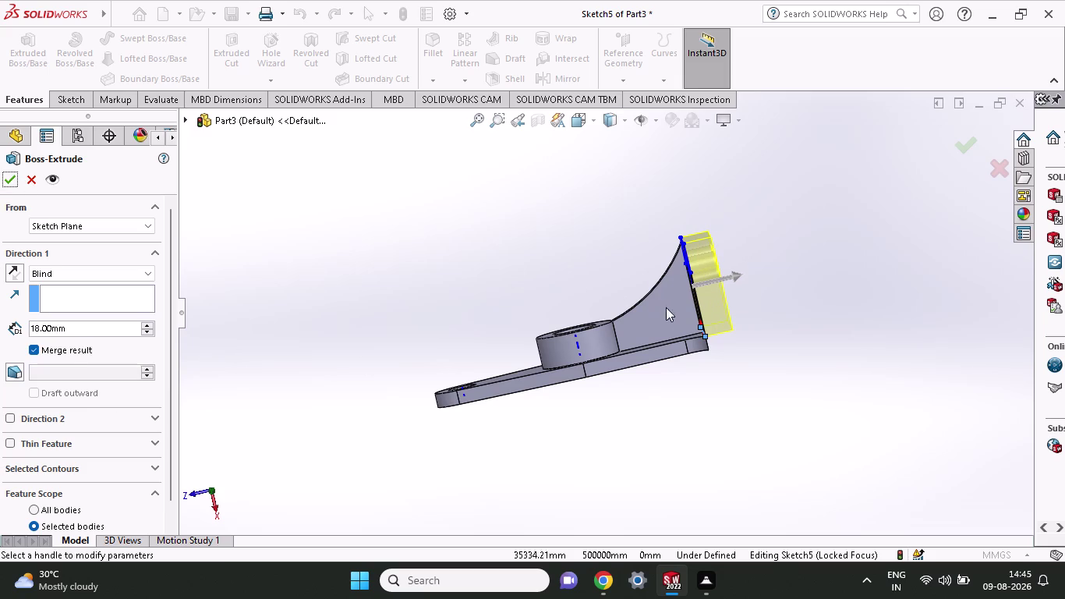
click(12, 175)
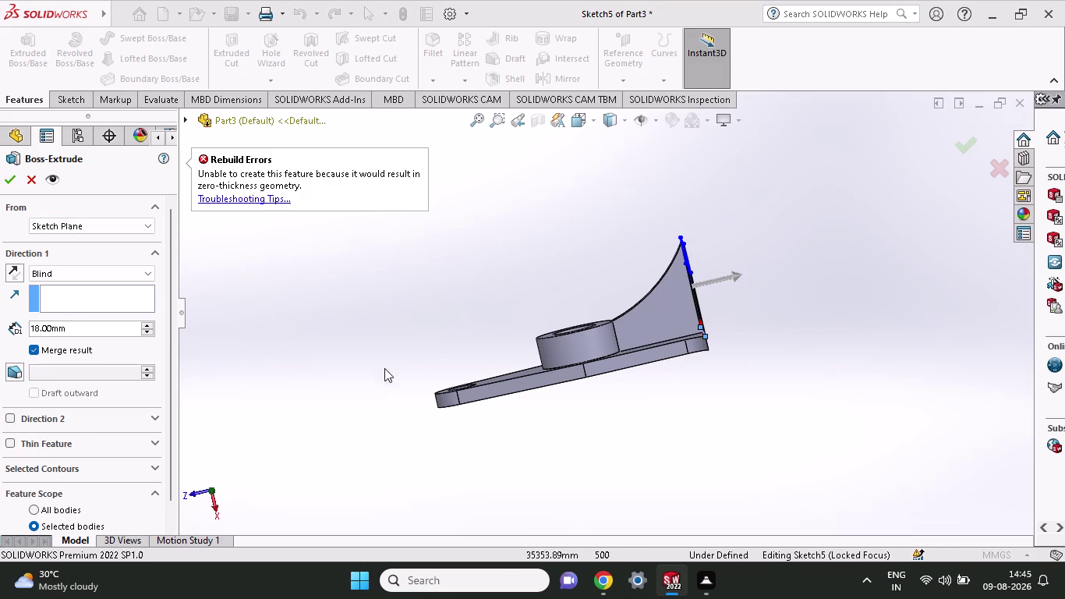
middle_drag(795, 338, 708, 402)
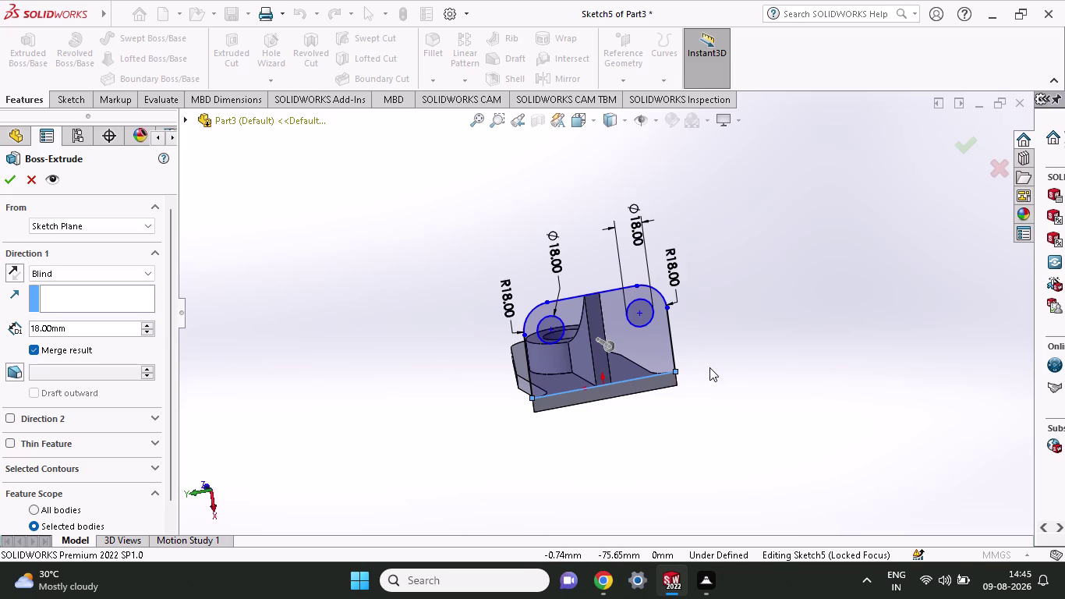
Confirm the 18 mm extrusion past the rebuild error and the low-memory warning.
middle_drag(594, 415, 639, 408)
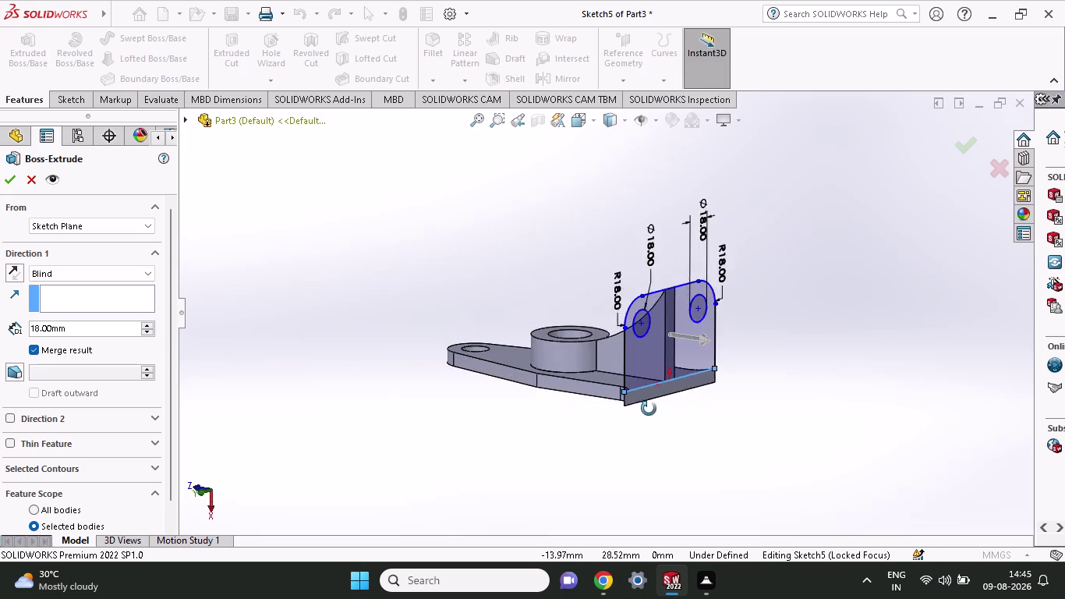
middle_drag(639, 408, 620, 404)
click(625, 362)
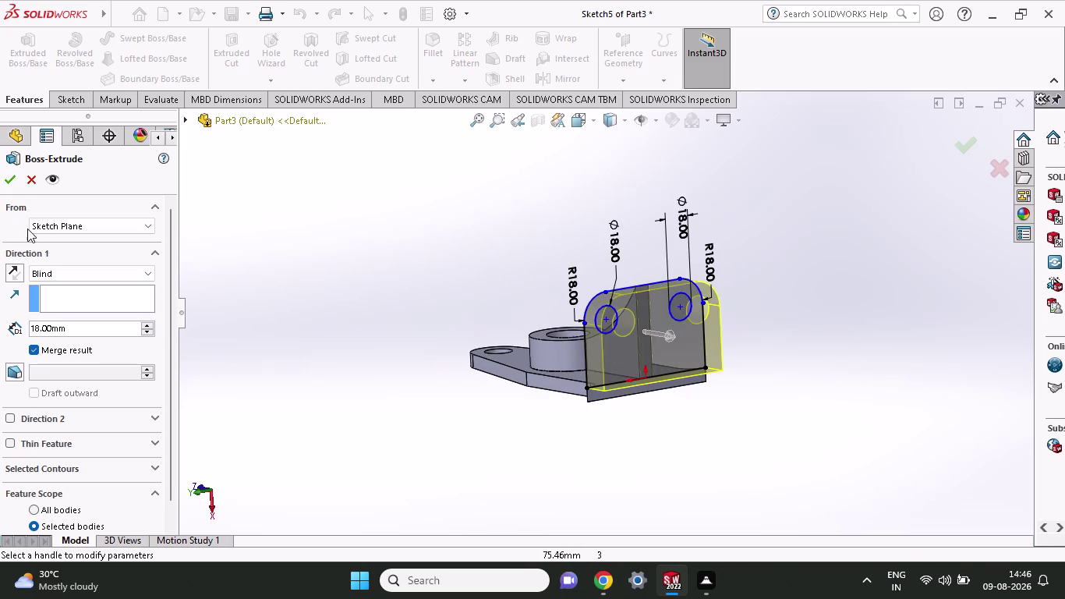
click(9, 177)
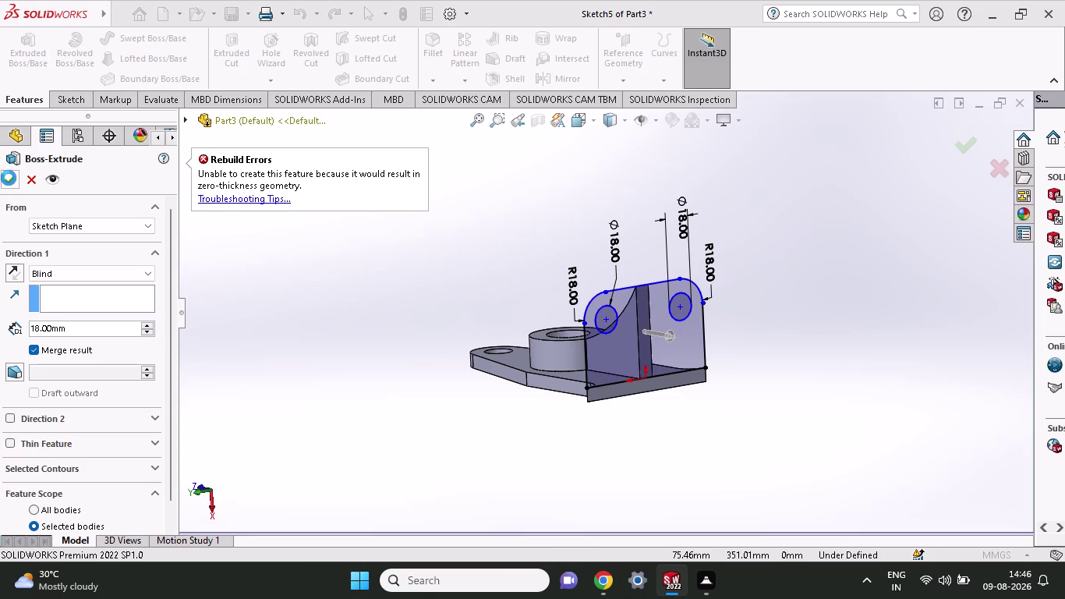
click(623, 366)
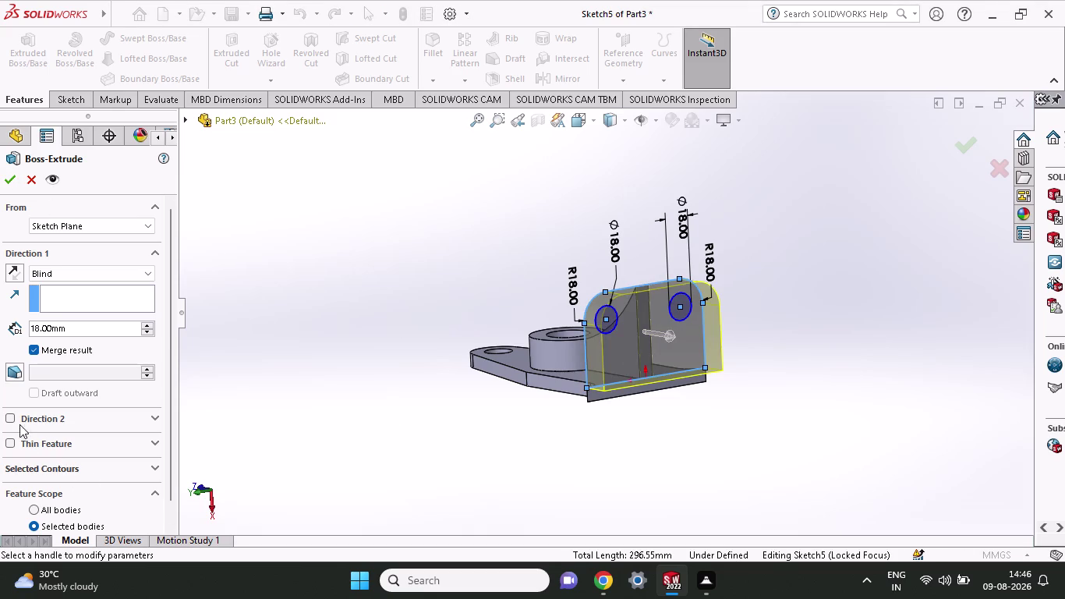
click(9, 440)
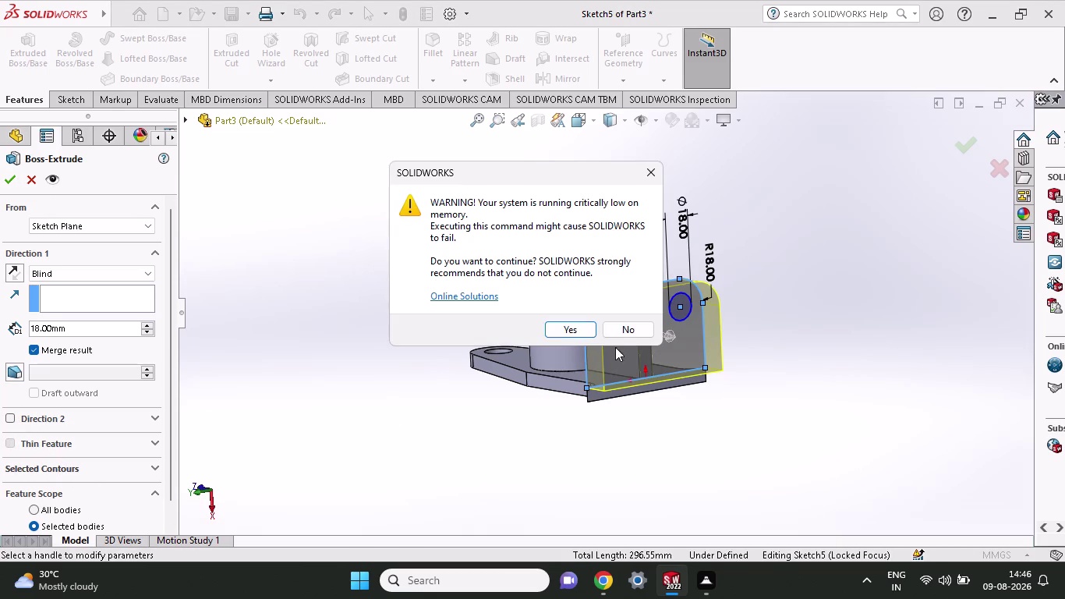
click(629, 333)
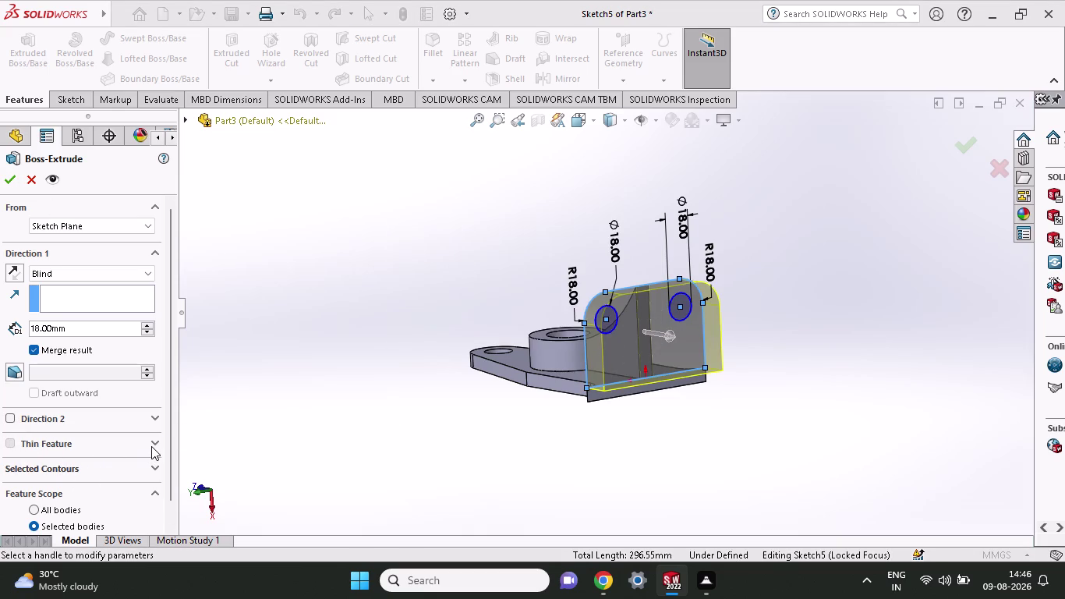
click(151, 446)
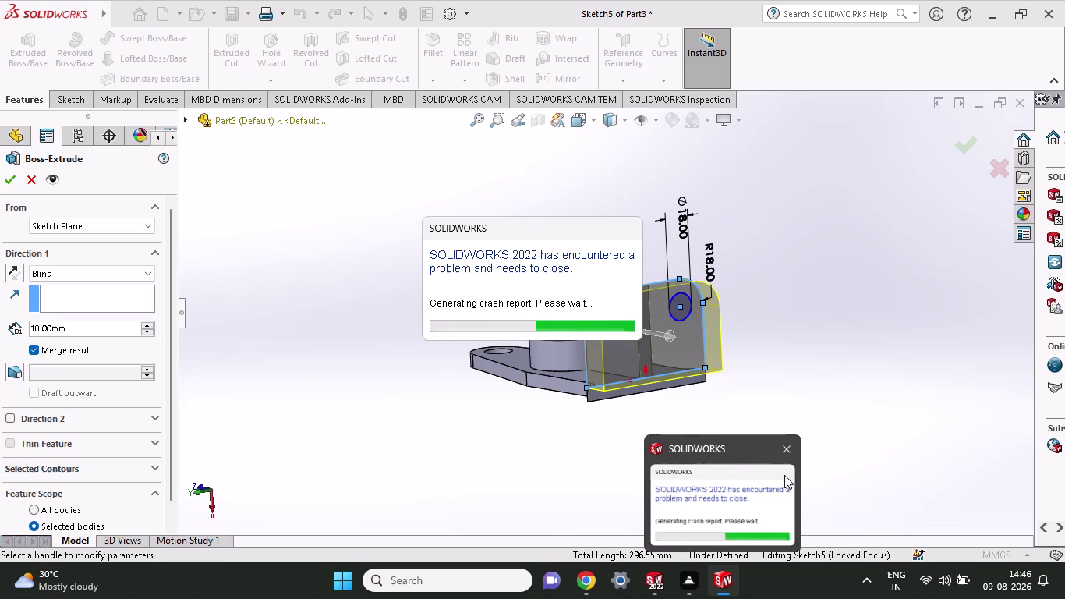
Dismiss the crash report notice and return to the 18 mm blind extrusion preview.
click(792, 451)
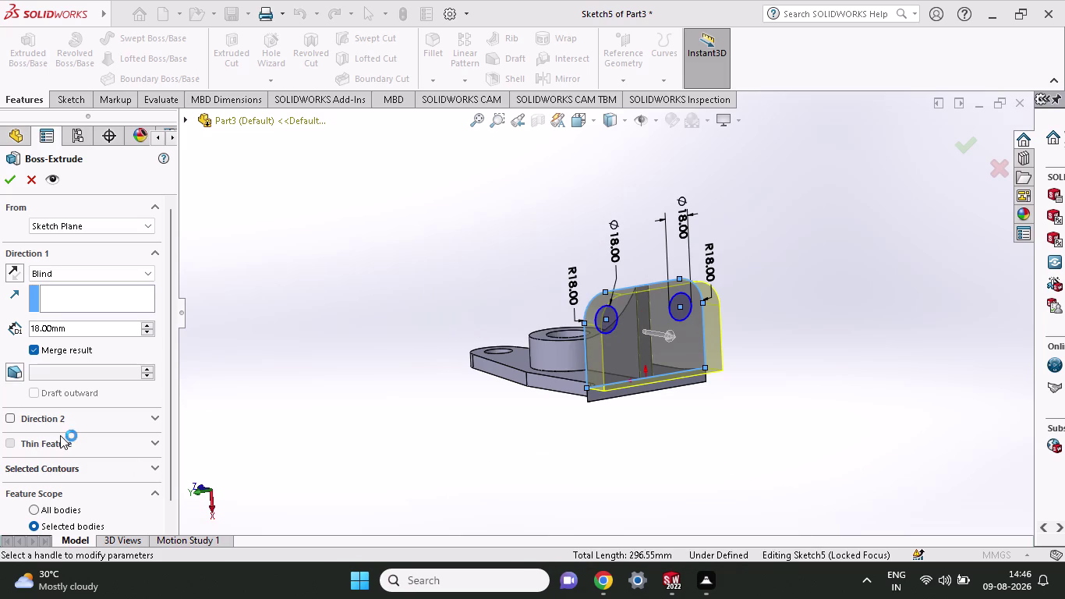
click(8, 445)
scroll(down, 3)
key(ctrl+z)
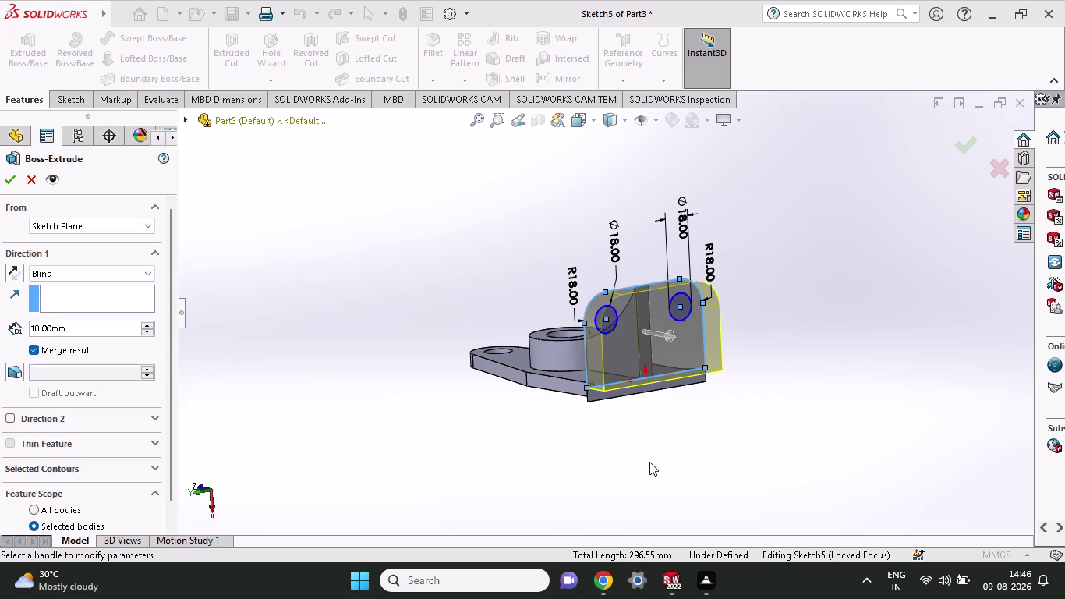